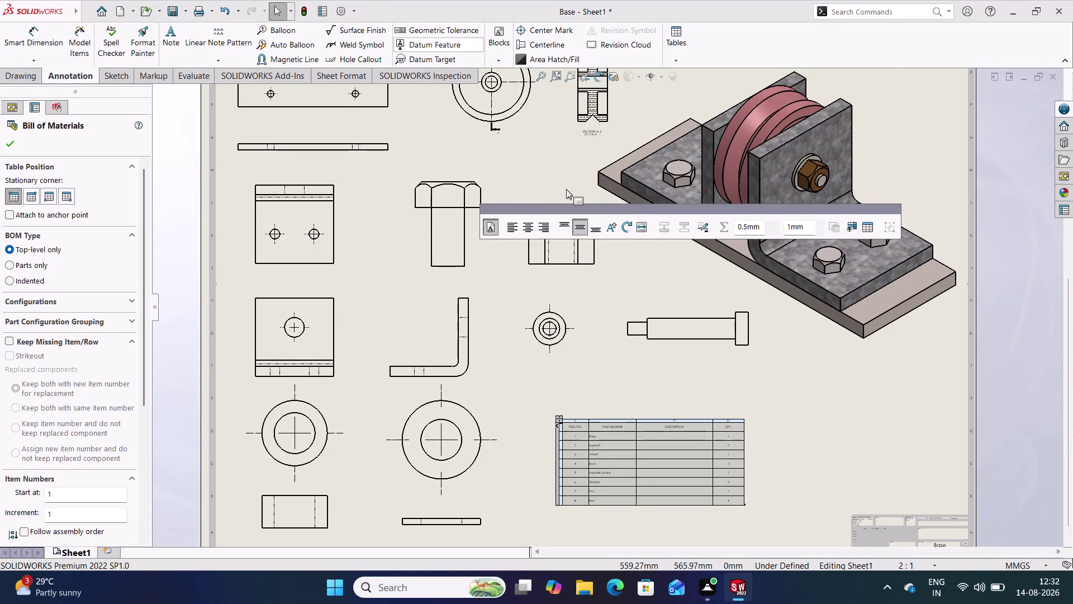
Confirm the bill of materials placement and zoom into the table.
click(508, 159)
scroll(down, 3)
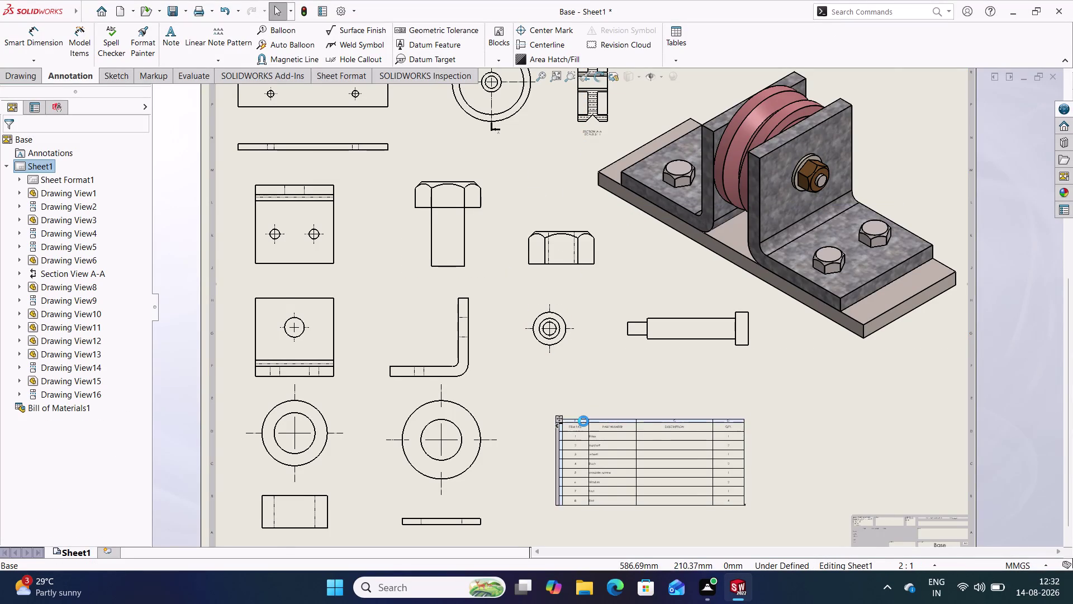
scroll(down, 3)
scroll(down, 3)
scroll(down, 3)
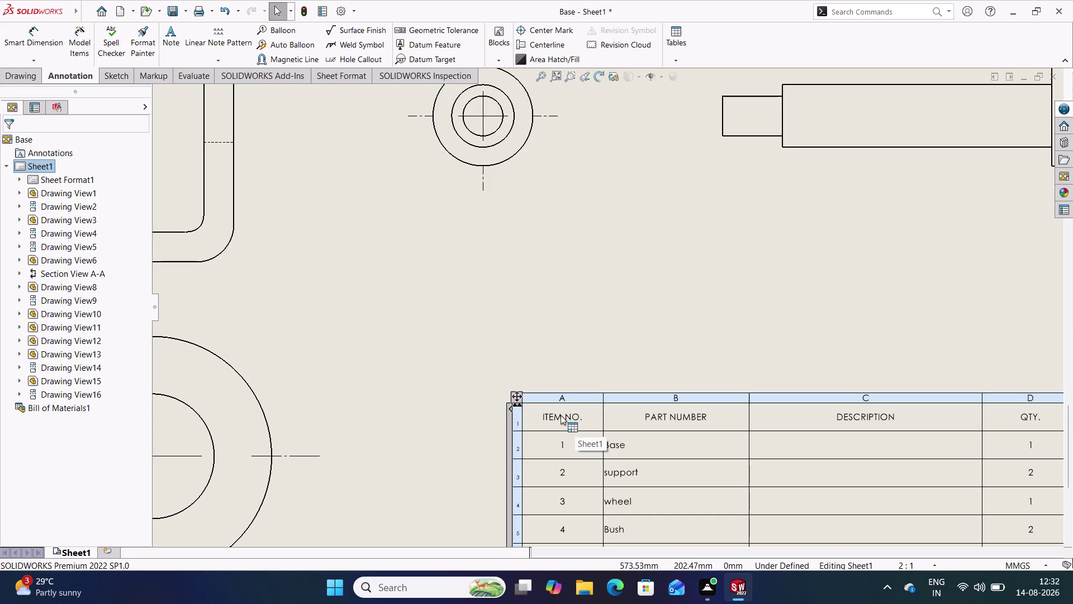
Select the bill of materials header cells, starting with ITEM NO., then the header row.
click(559, 413)
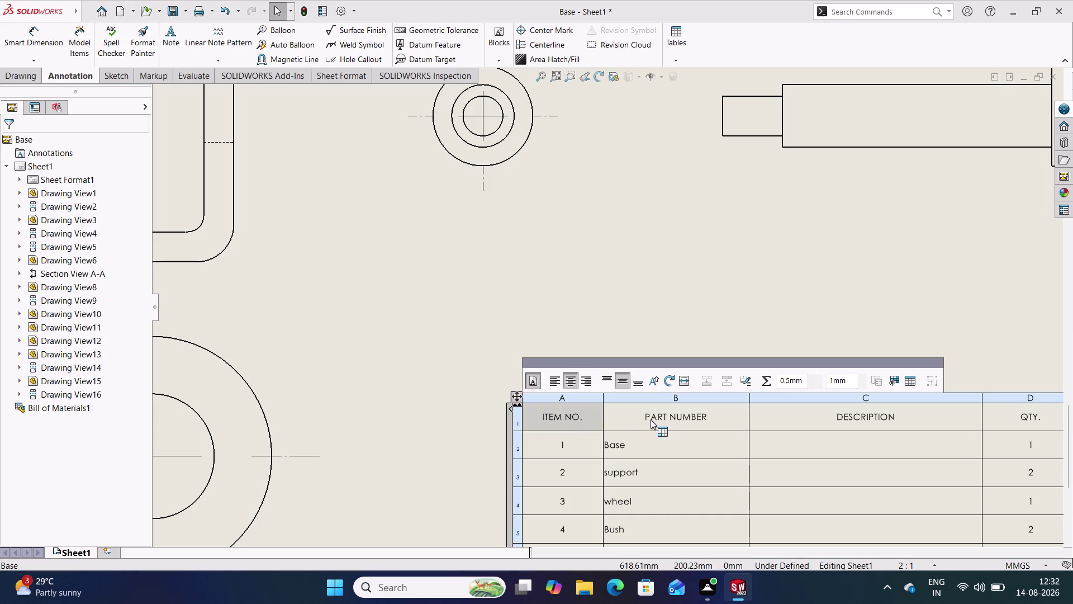
click(650, 420)
click(813, 416)
scroll(up, 3)
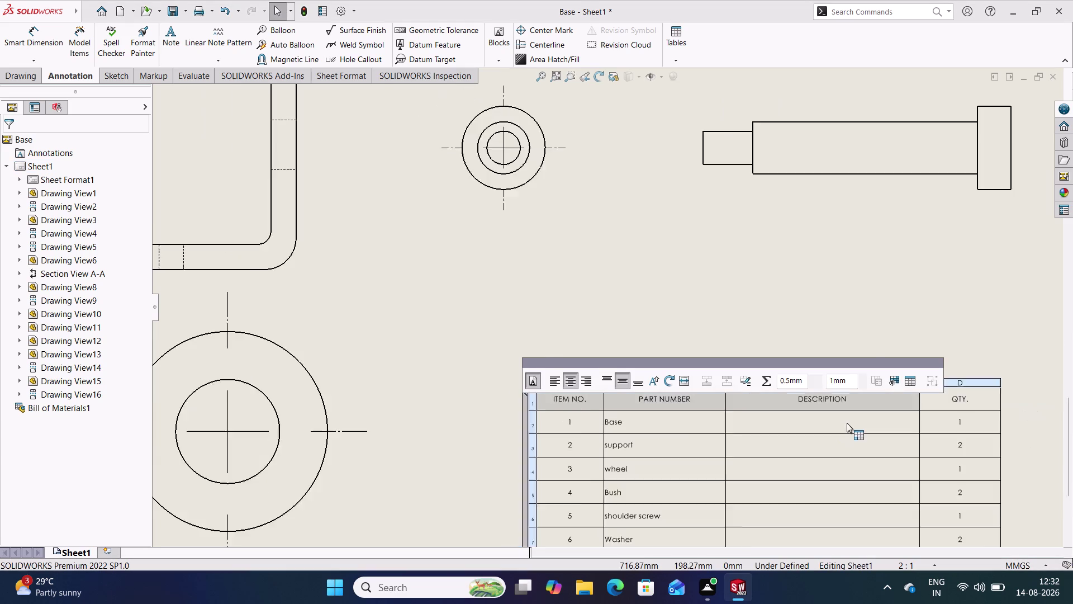
scroll(up, 3)
scroll(down, 3)
scroll(down, 3)
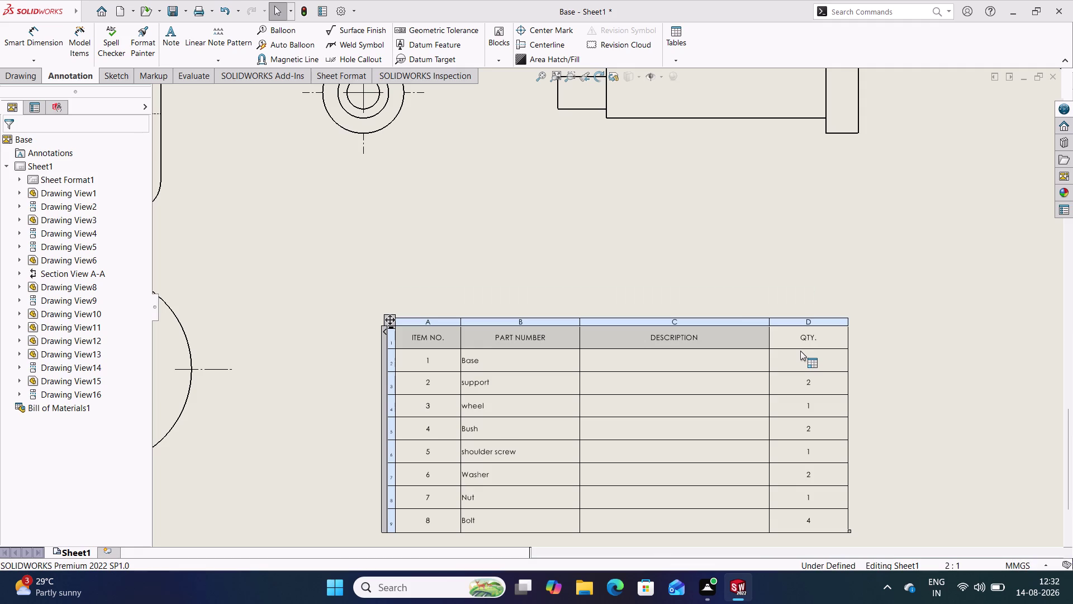
click(797, 336)
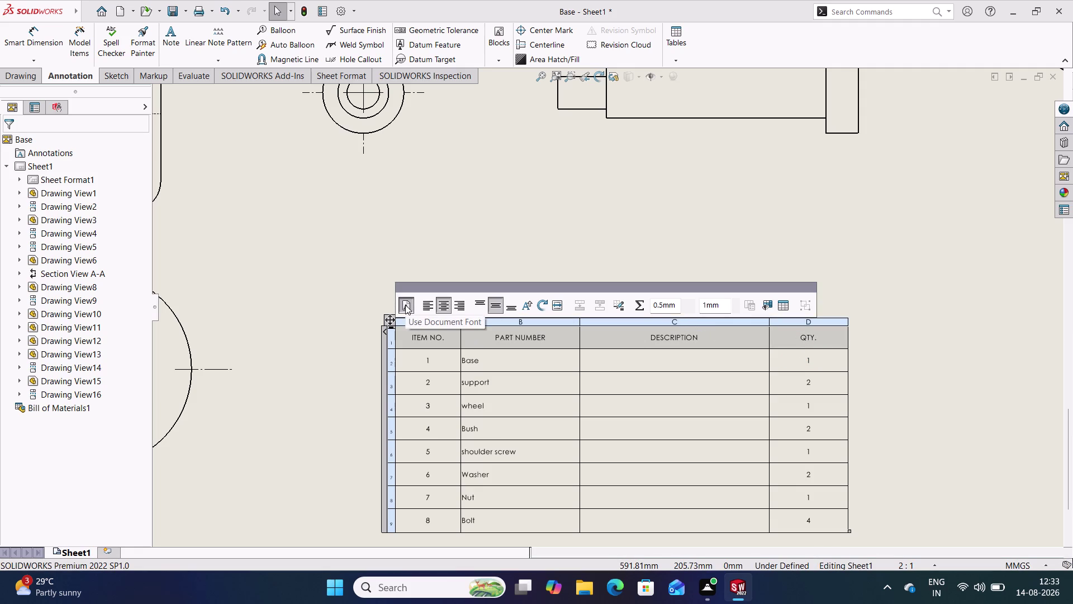
Turn off the document font for the header row and set its size to 36.
click(405, 305)
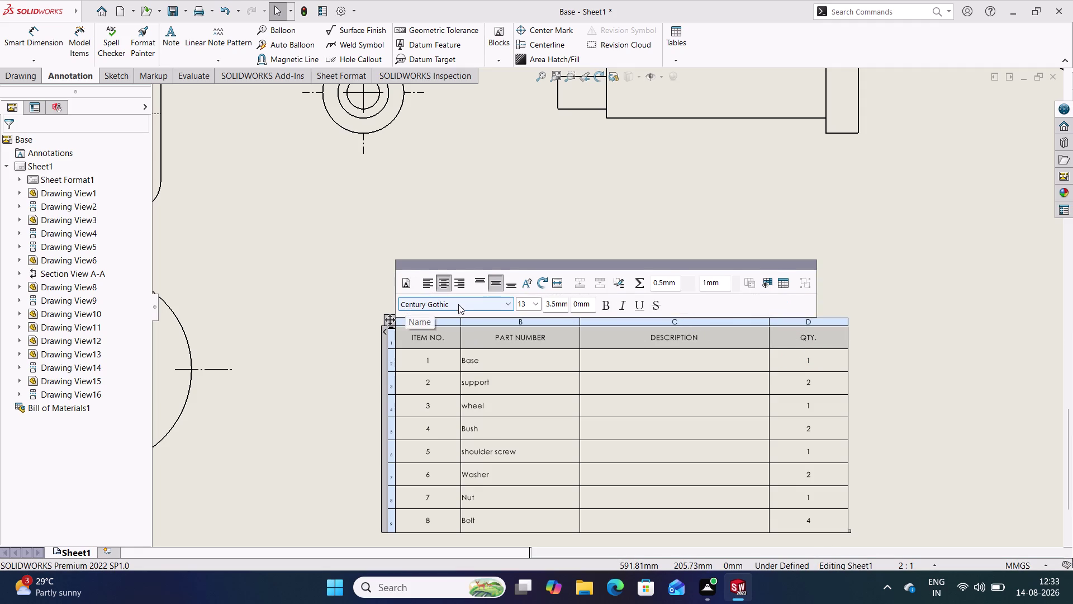
click(533, 307)
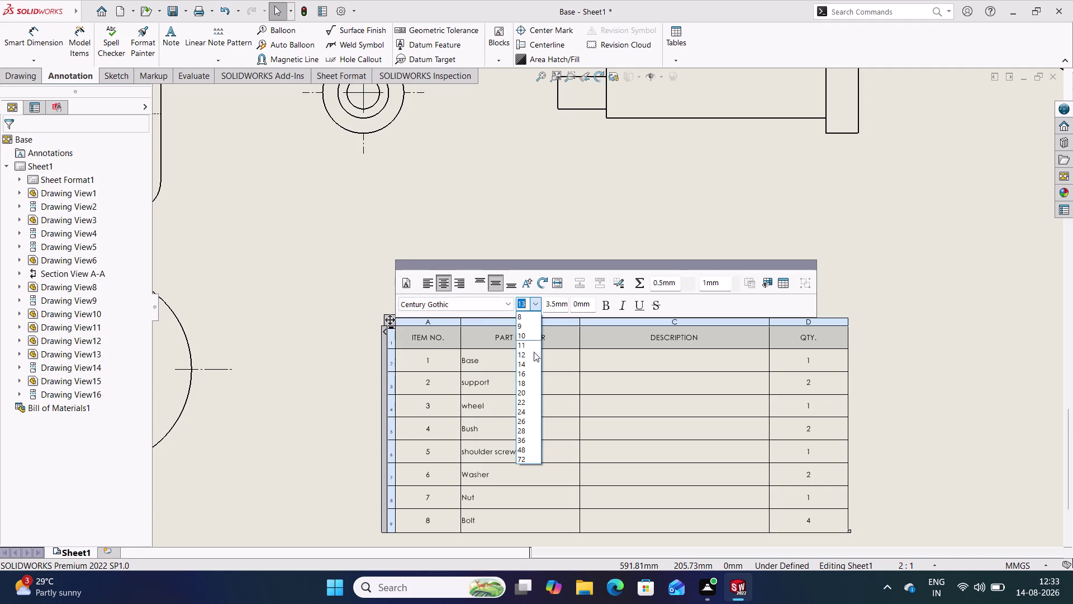
click(530, 408)
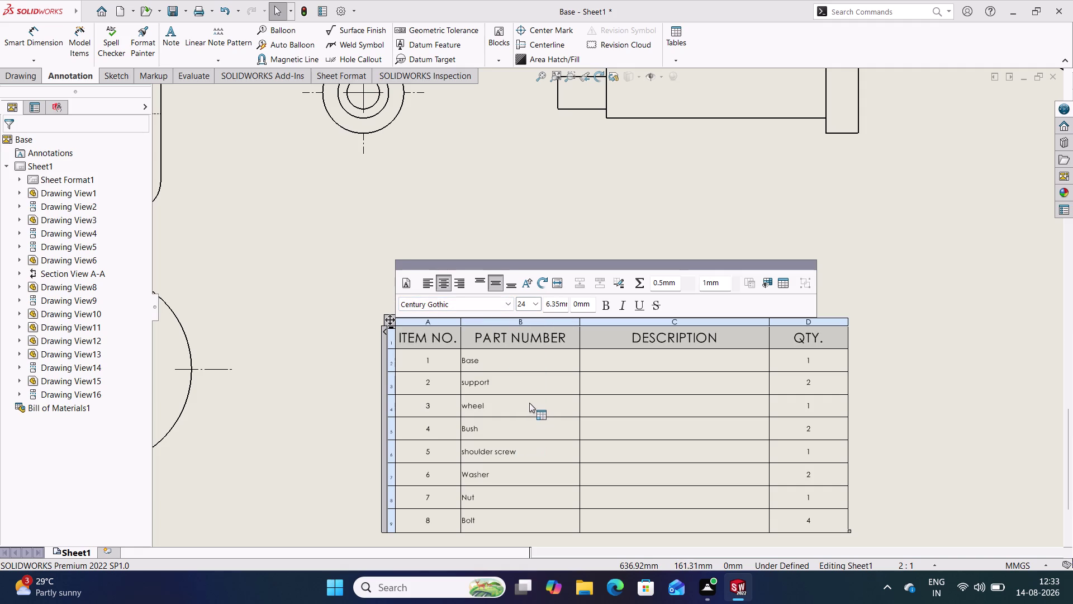
click(536, 303)
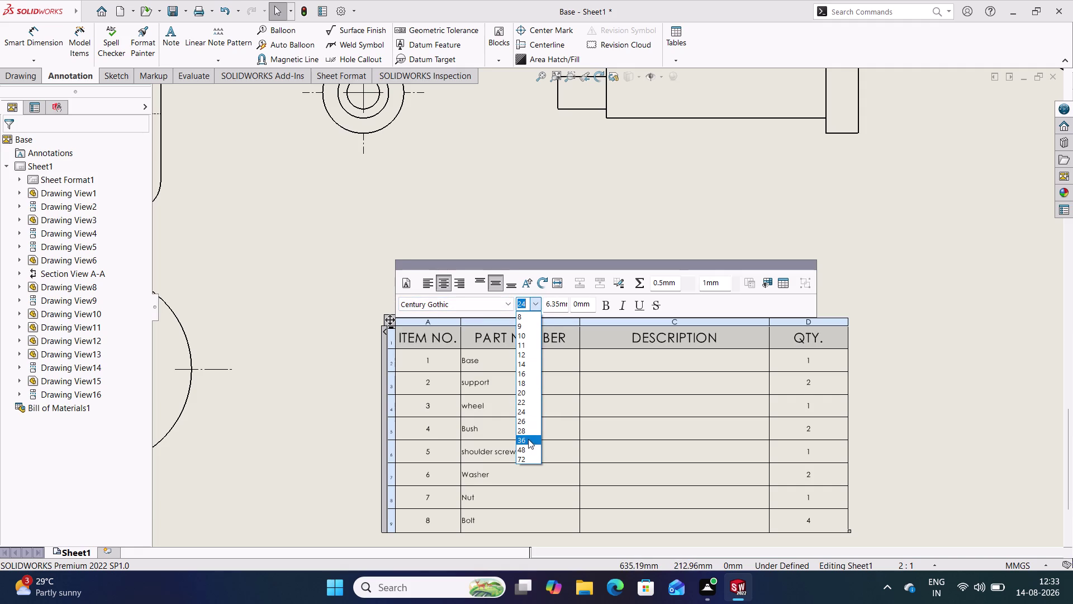
click(528, 438)
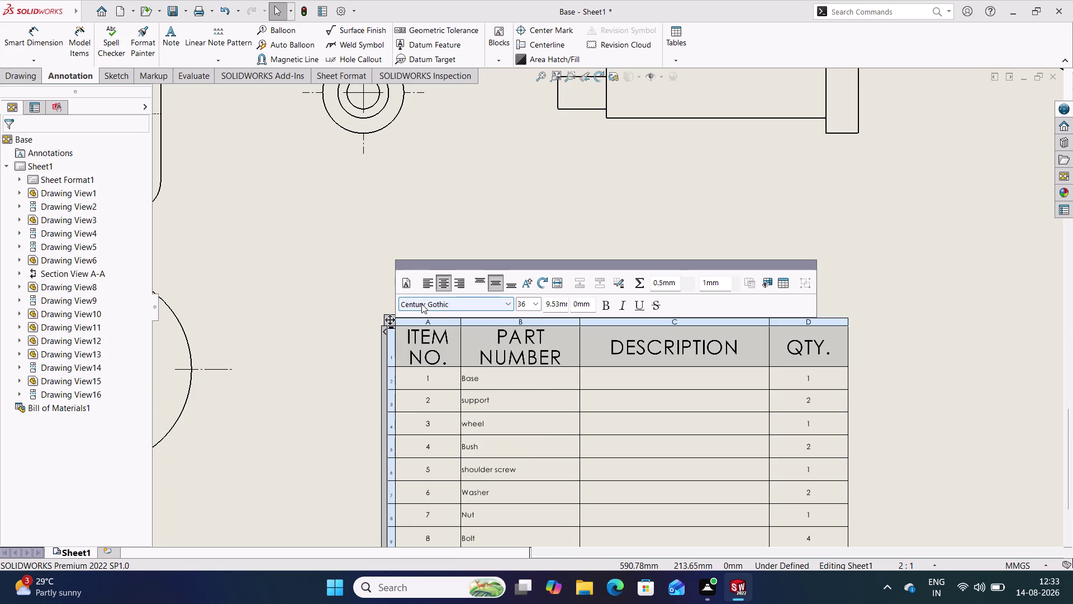
click(434, 226)
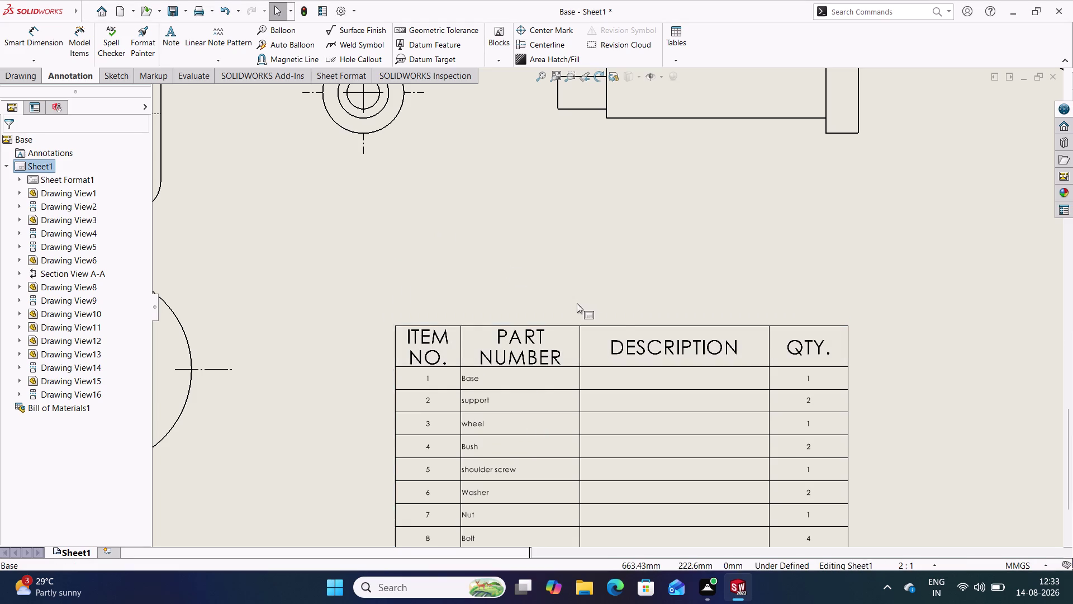
Delete the DESCRIPTION column from the bill of materials.
click(642, 324)
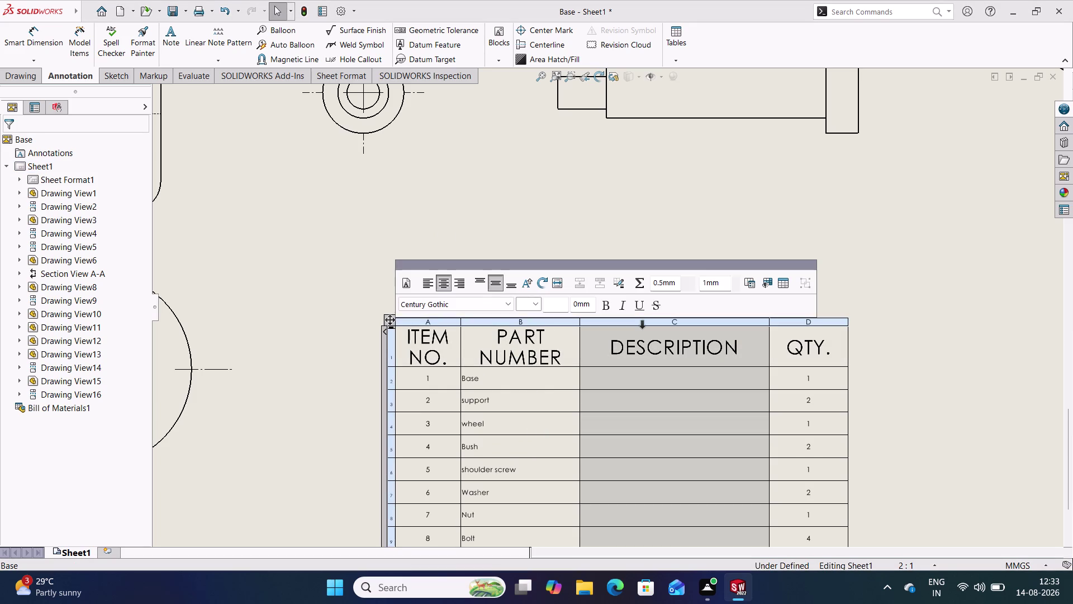
key(Delete)
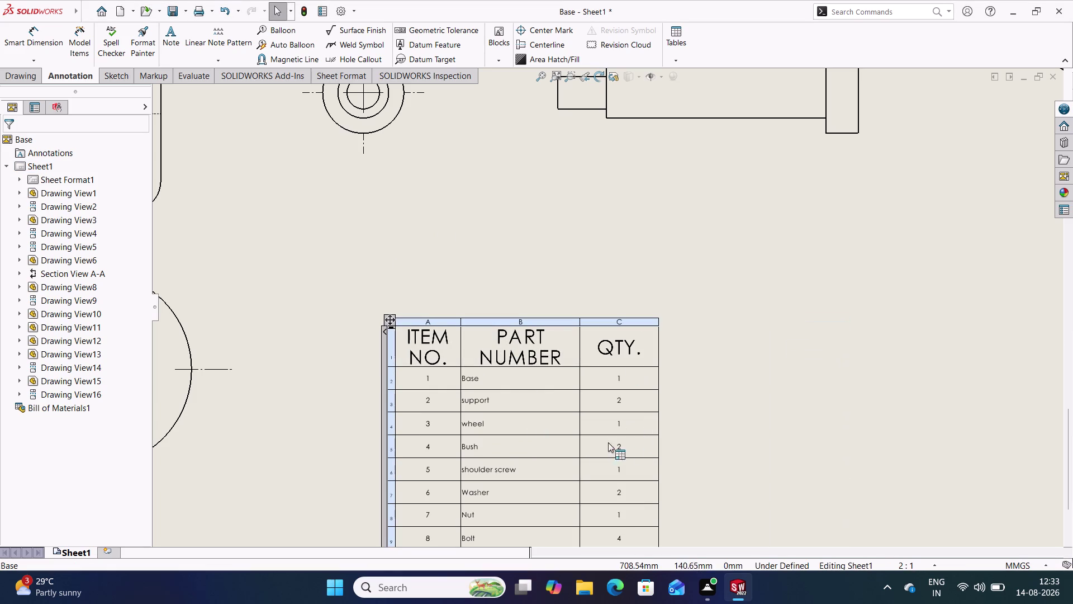
scroll(up, 3)
scroll(down, 3)
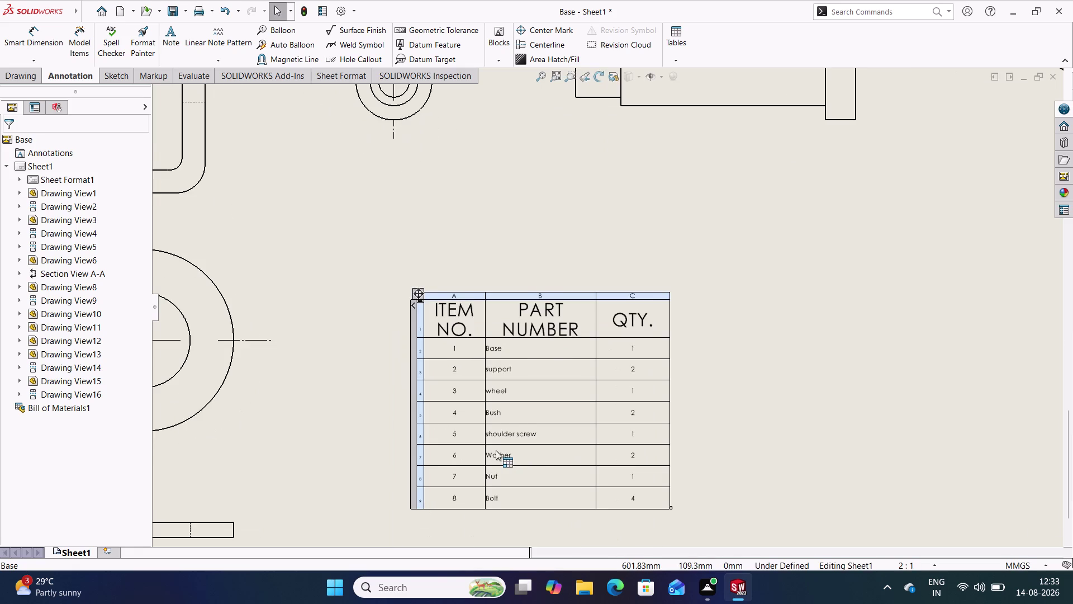
scroll(down, 3)
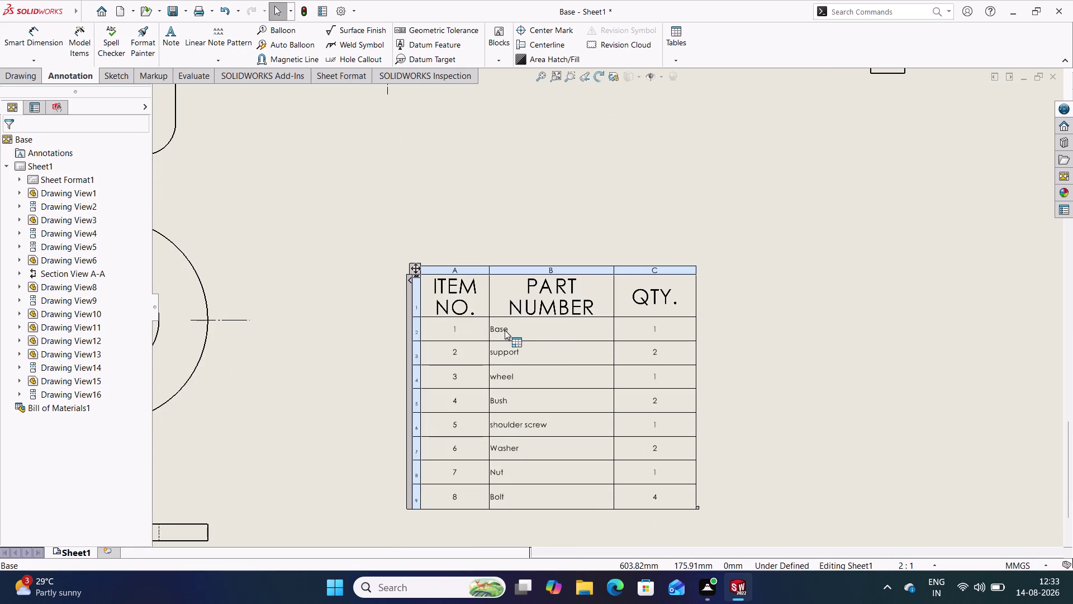
Select the PART NUMBER cells from Base down through Bolt.
click(505, 330)
click(510, 348)
click(510, 374)
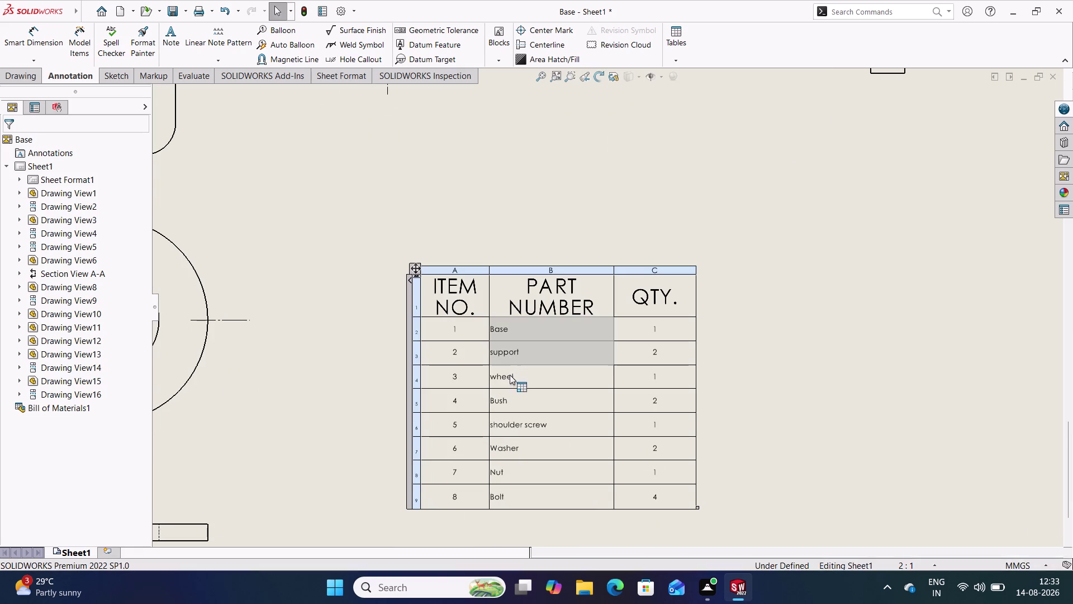
click(507, 401)
click(511, 424)
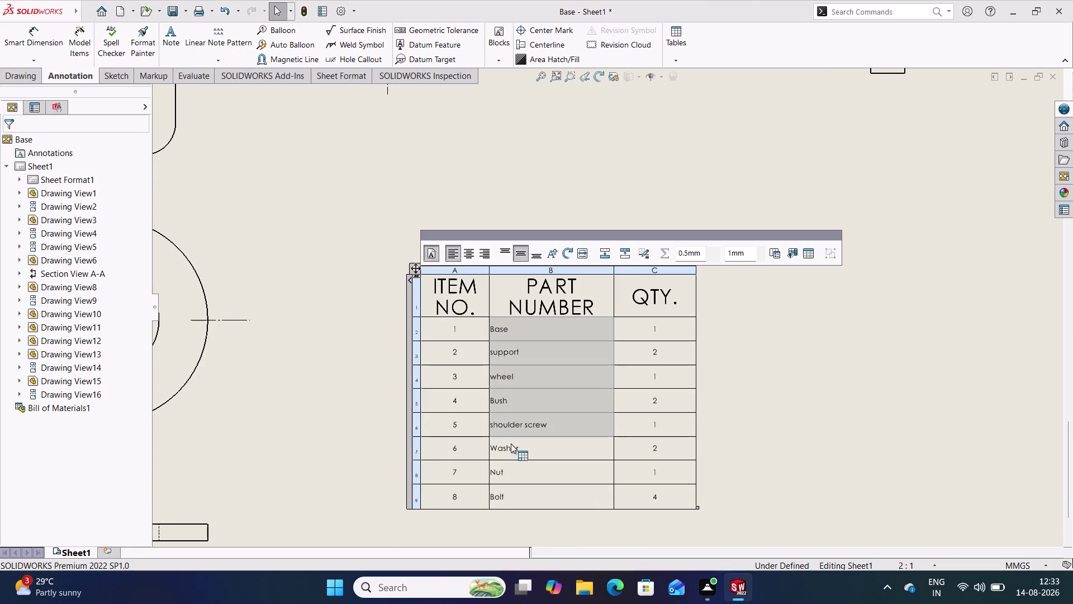
click(511, 443)
click(509, 472)
click(508, 494)
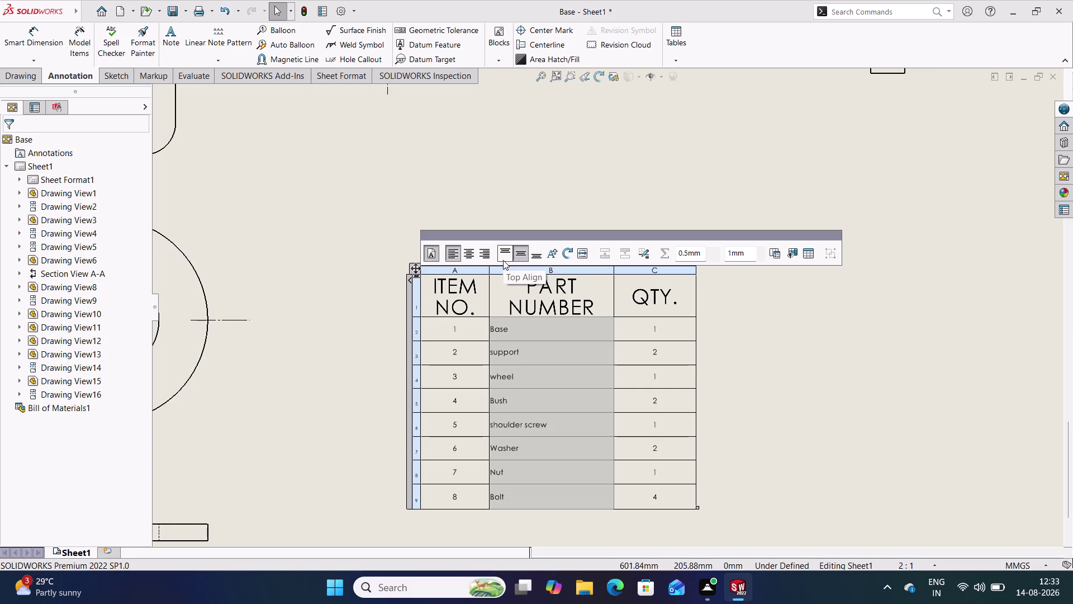
Center the part names and set them to font size 26 without the document font.
click(469, 259)
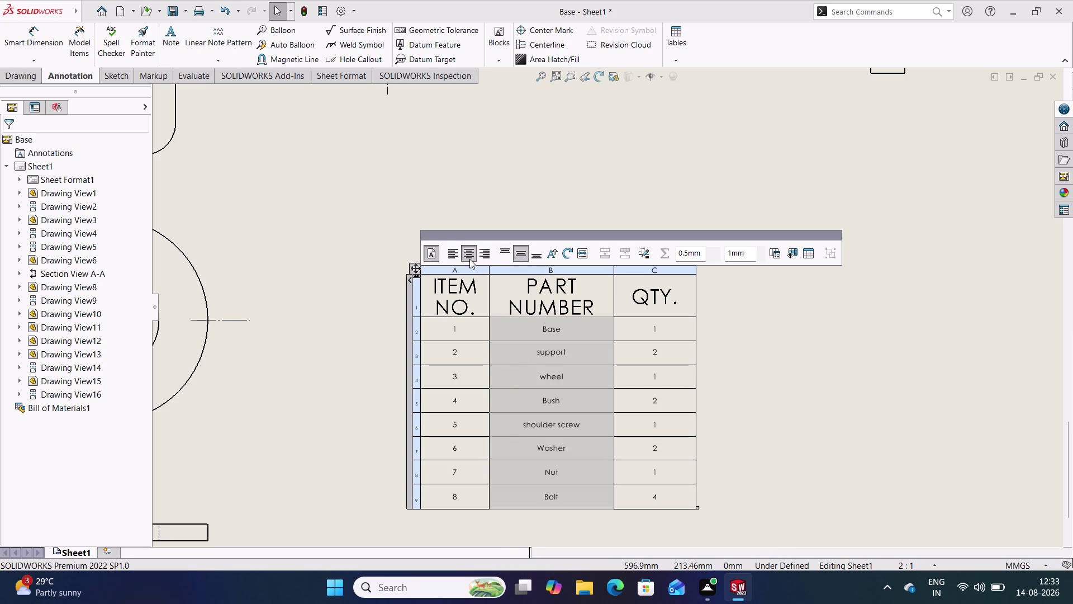
click(434, 259)
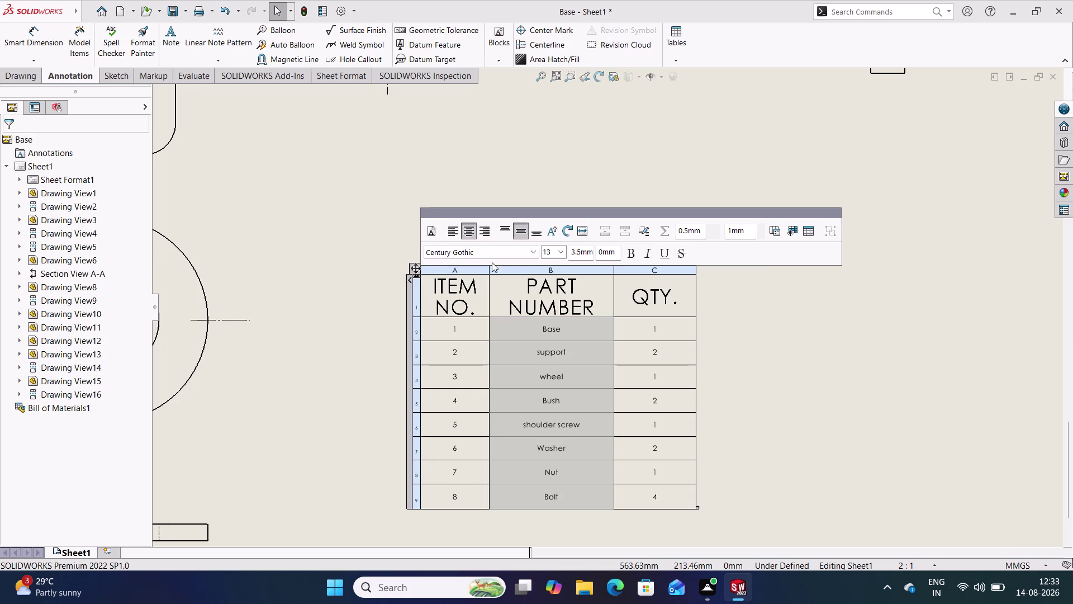
click(559, 252)
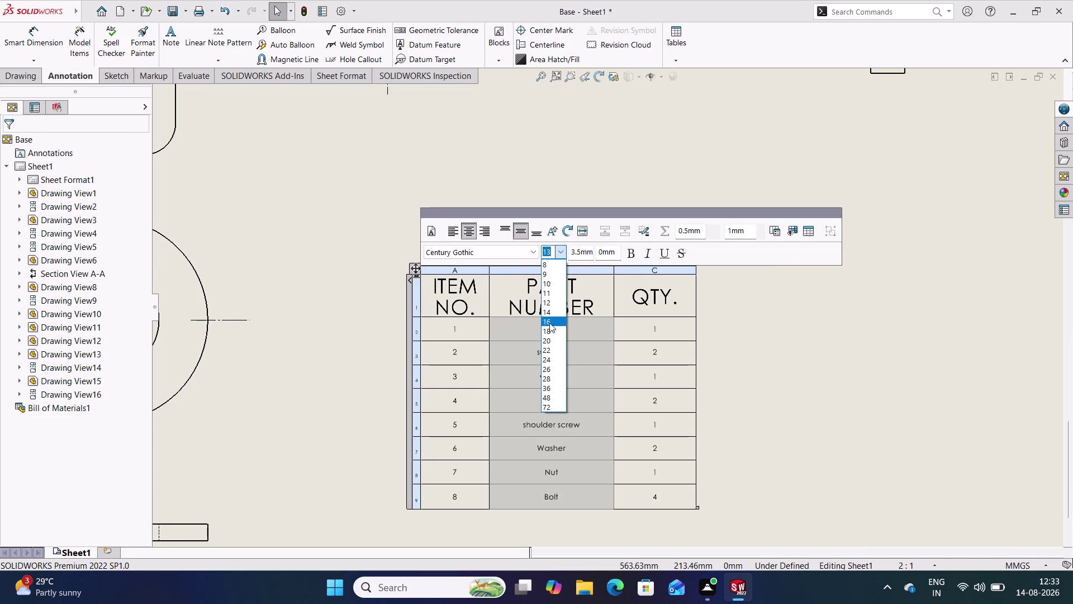
click(548, 350)
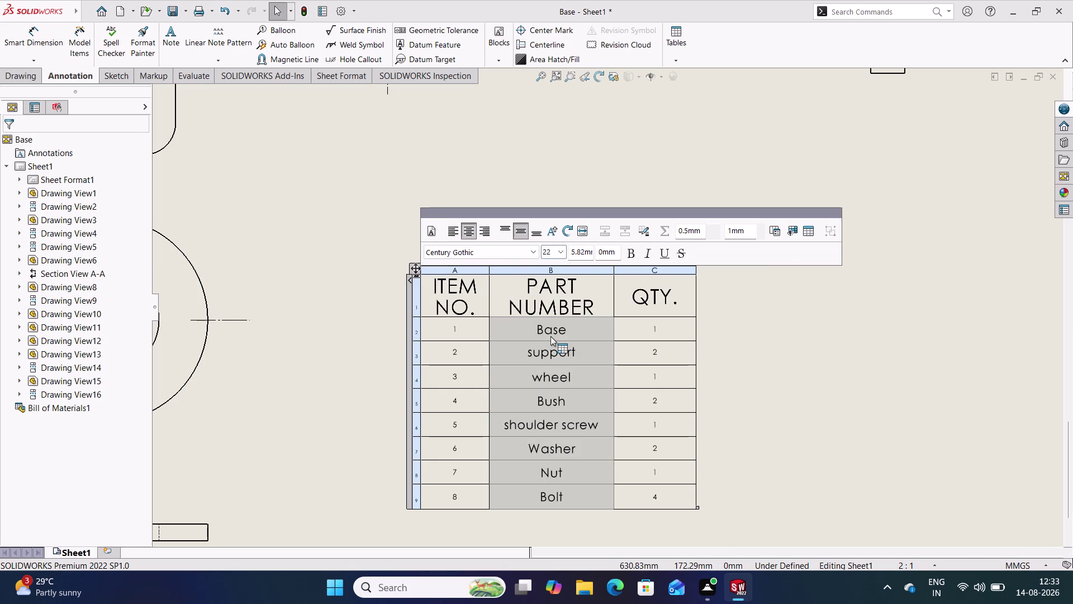
click(559, 251)
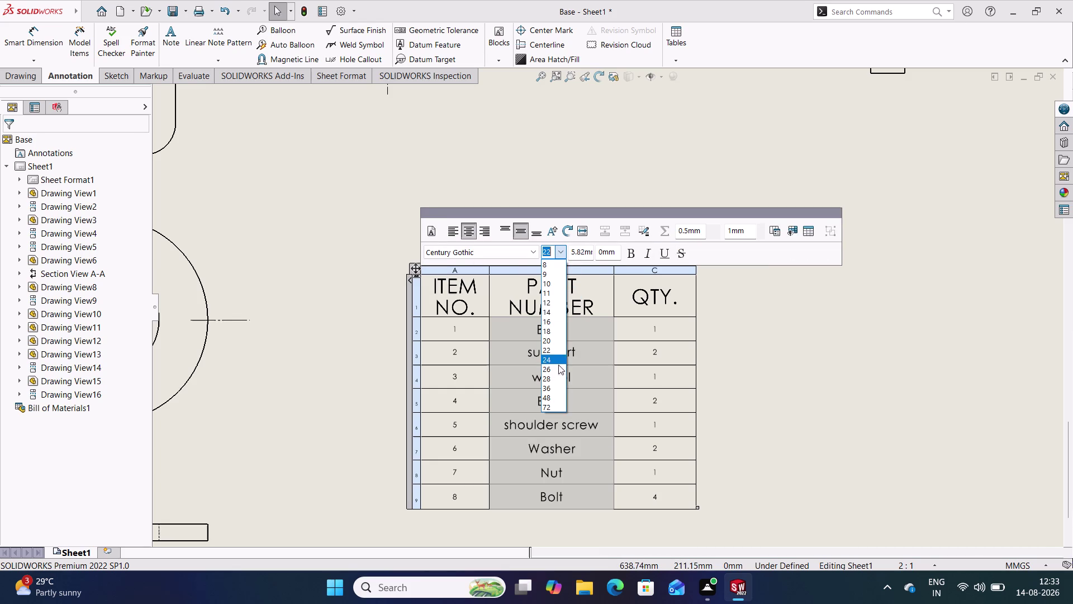
click(552, 369)
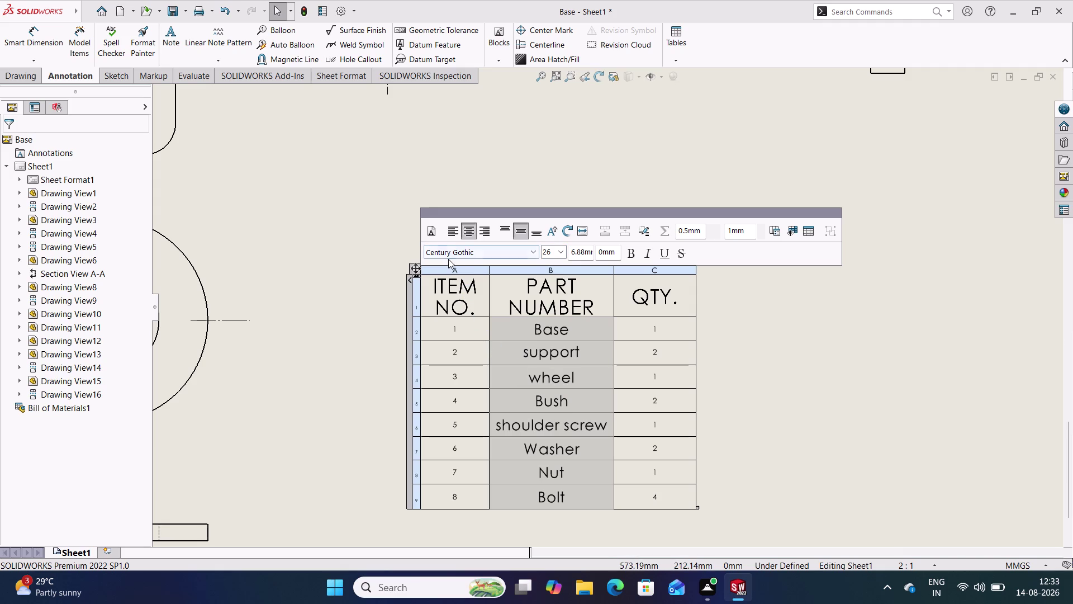
click(398, 234)
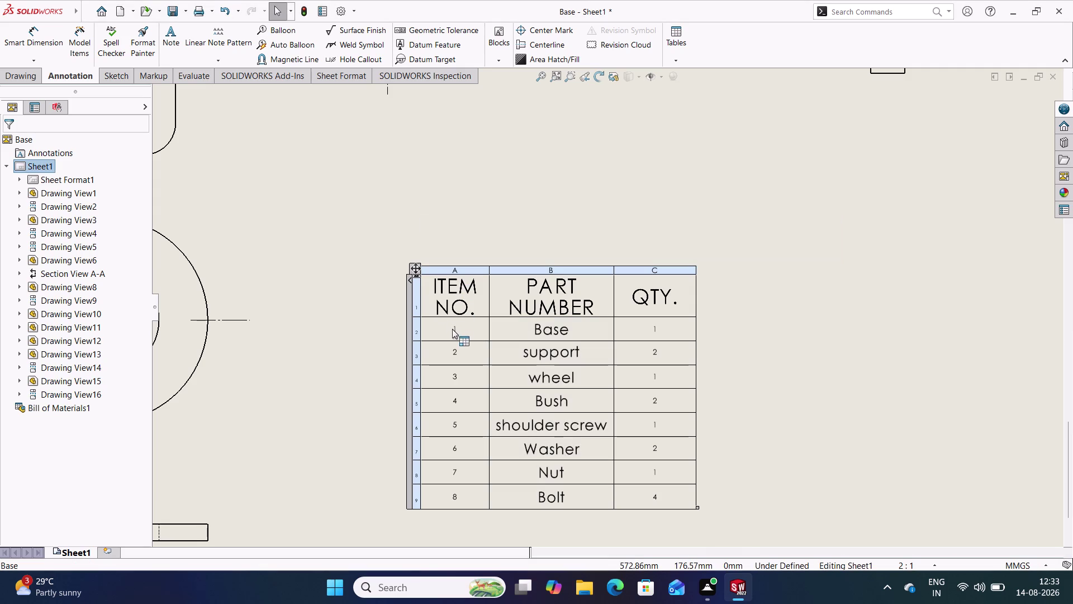
Select all item number and quantity cells in the bill of materials.
click(452, 329)
click(454, 354)
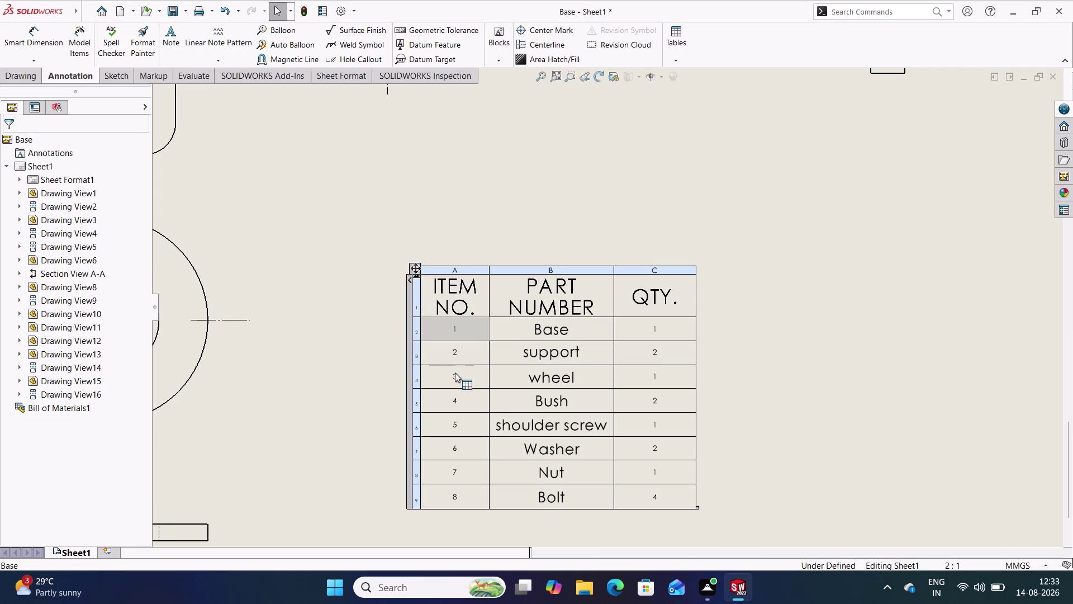
click(455, 377)
click(454, 398)
click(452, 426)
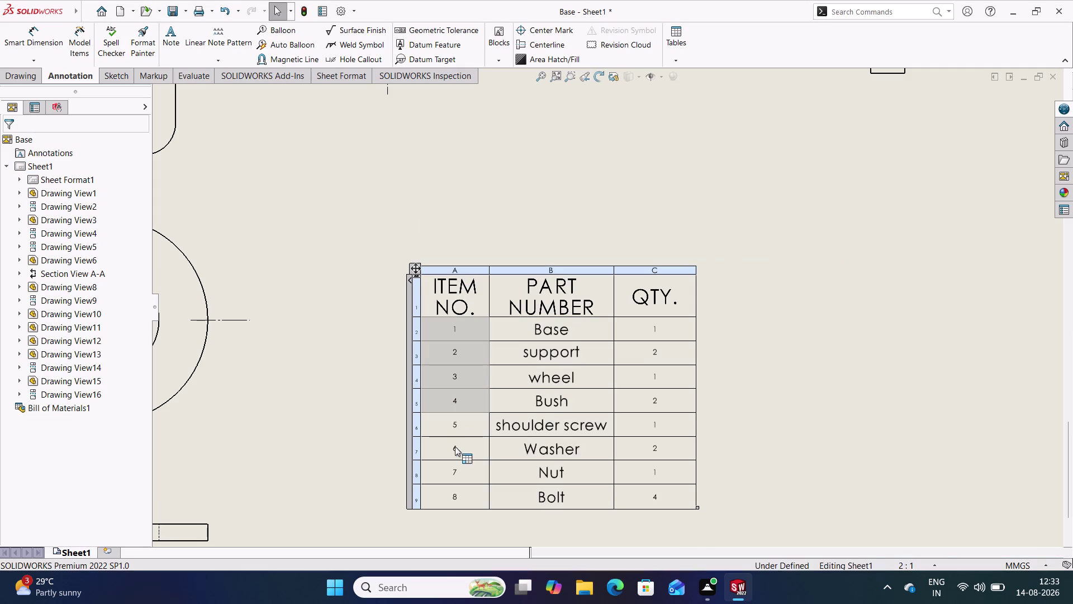
click(454, 446)
click(454, 471)
click(450, 495)
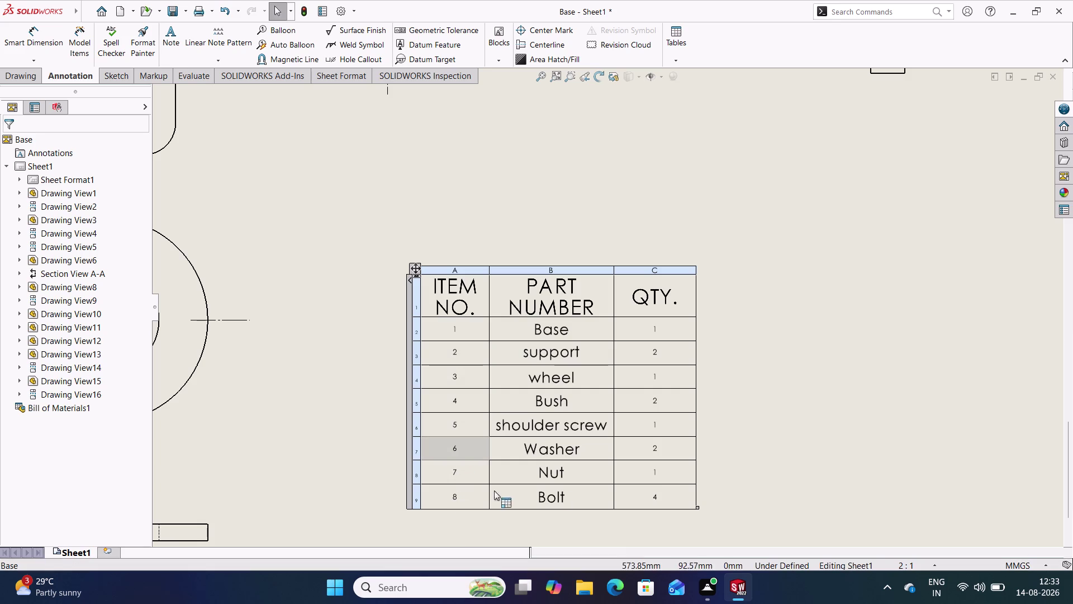
click(651, 495)
click(648, 475)
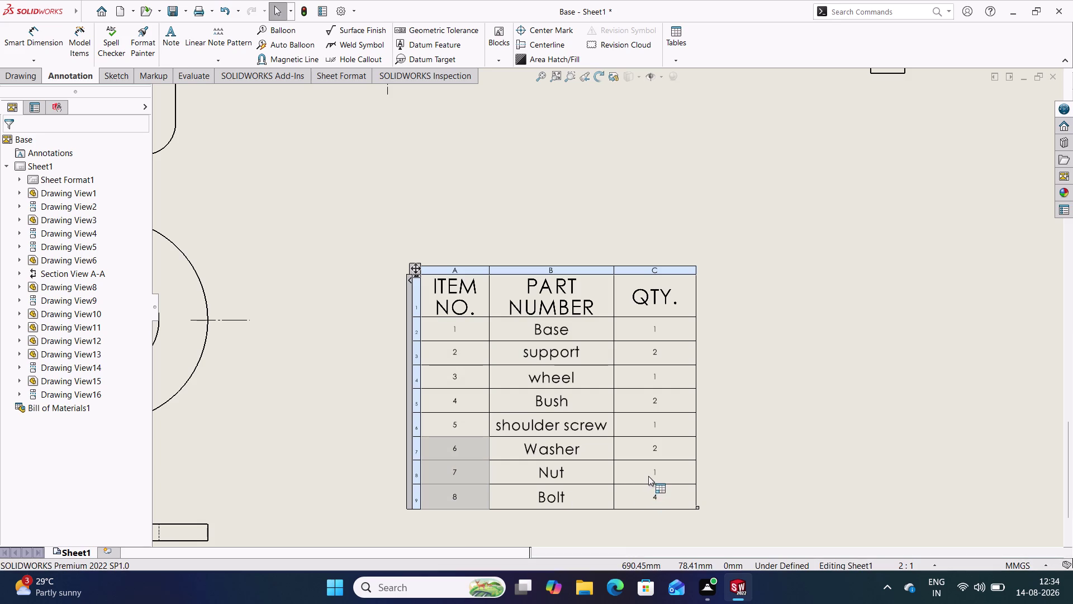
click(648, 449)
click(645, 419)
click(646, 403)
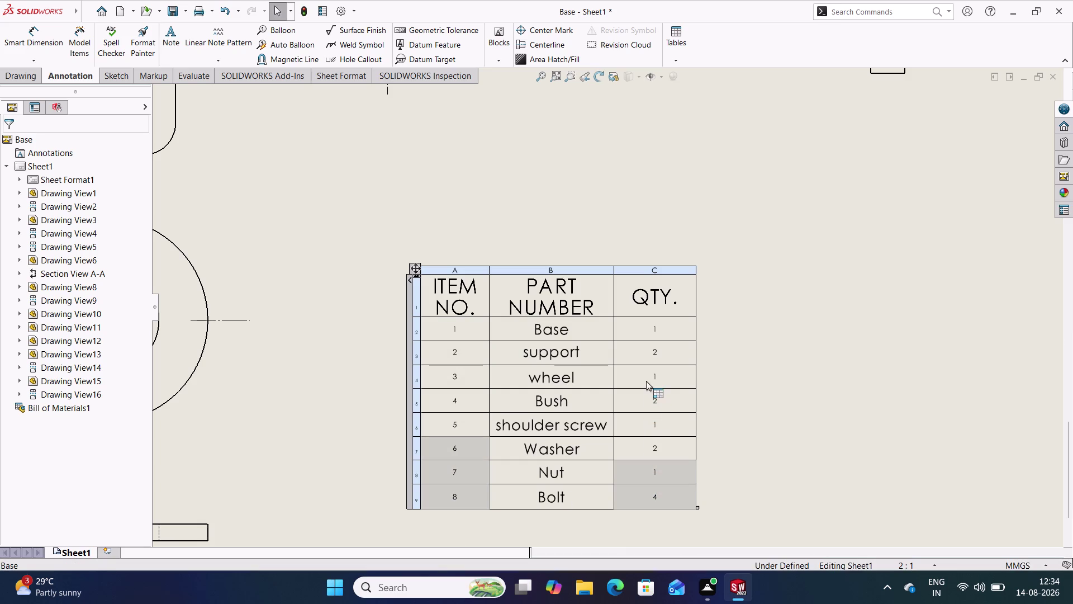
click(646, 378)
click(645, 356)
click(648, 332)
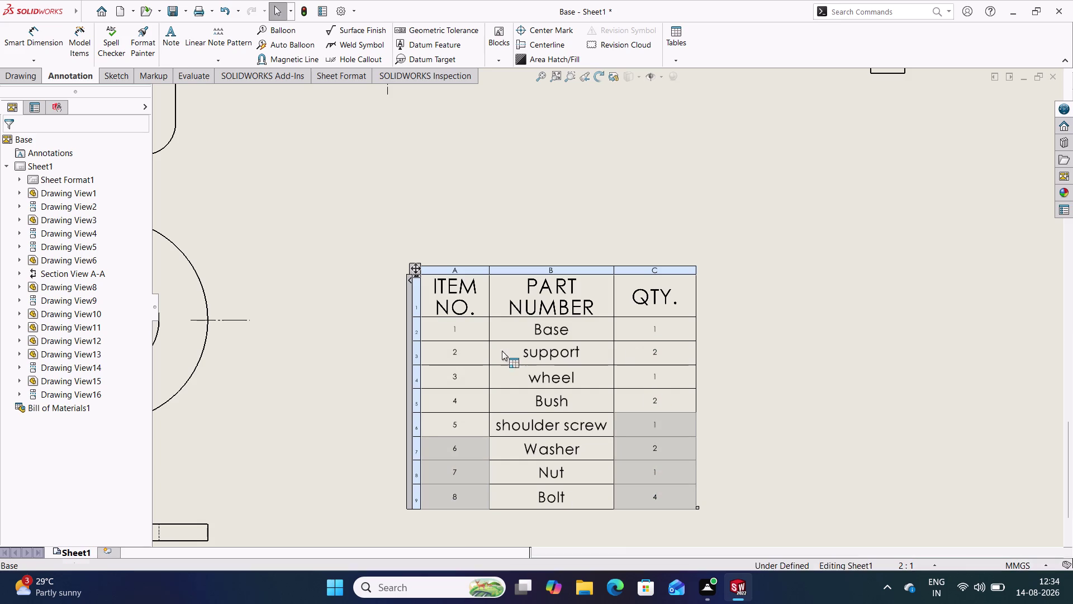
click(464, 328)
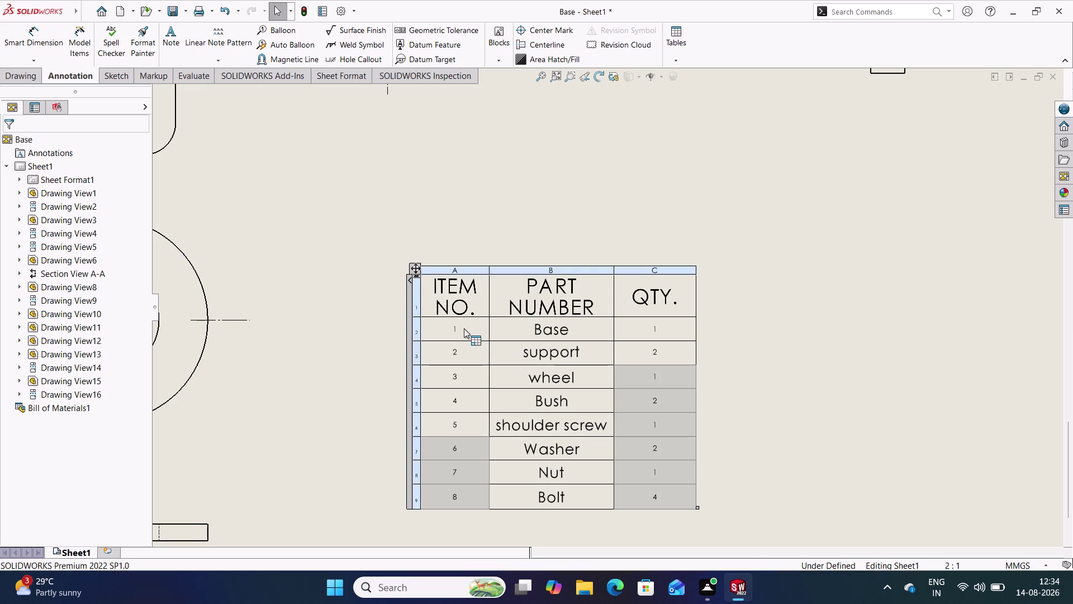
click(462, 354)
click(462, 381)
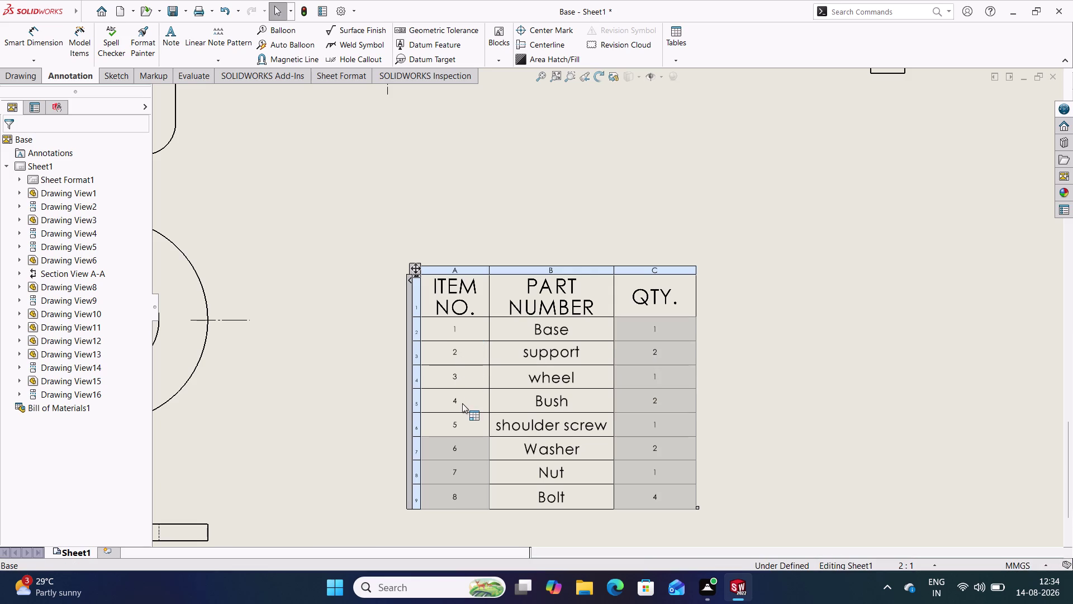
click(462, 403)
click(462, 422)
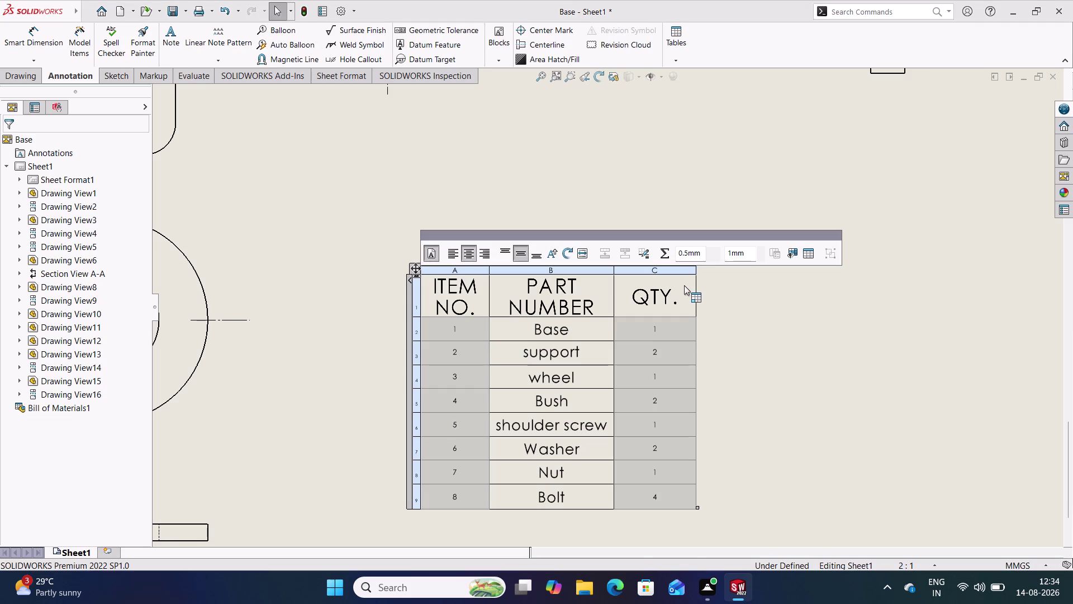
Turn off the document font for those cells and enlarge their text.
click(435, 259)
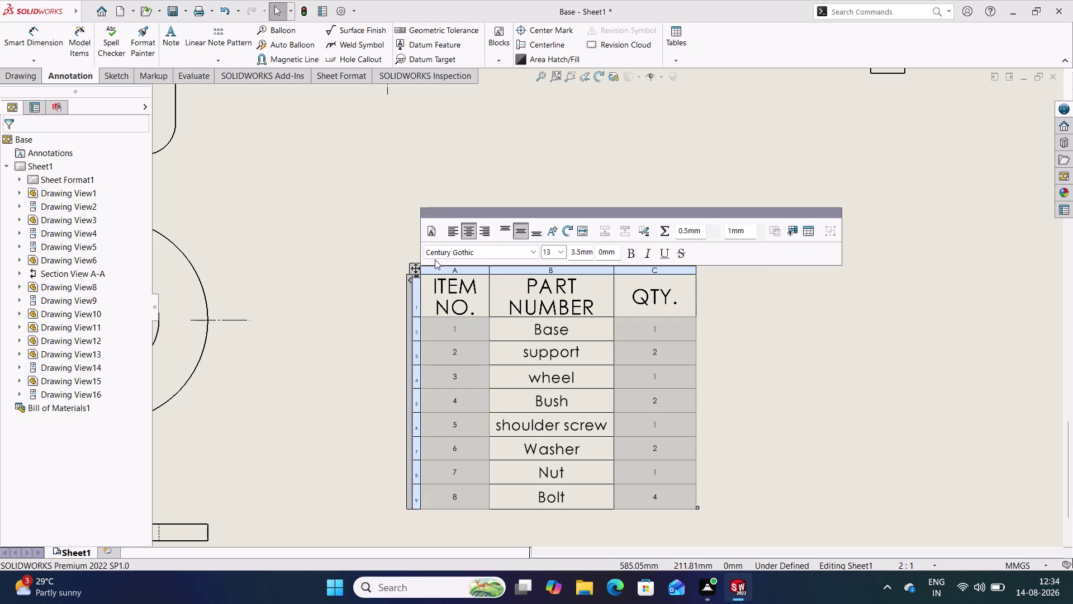
click(560, 251)
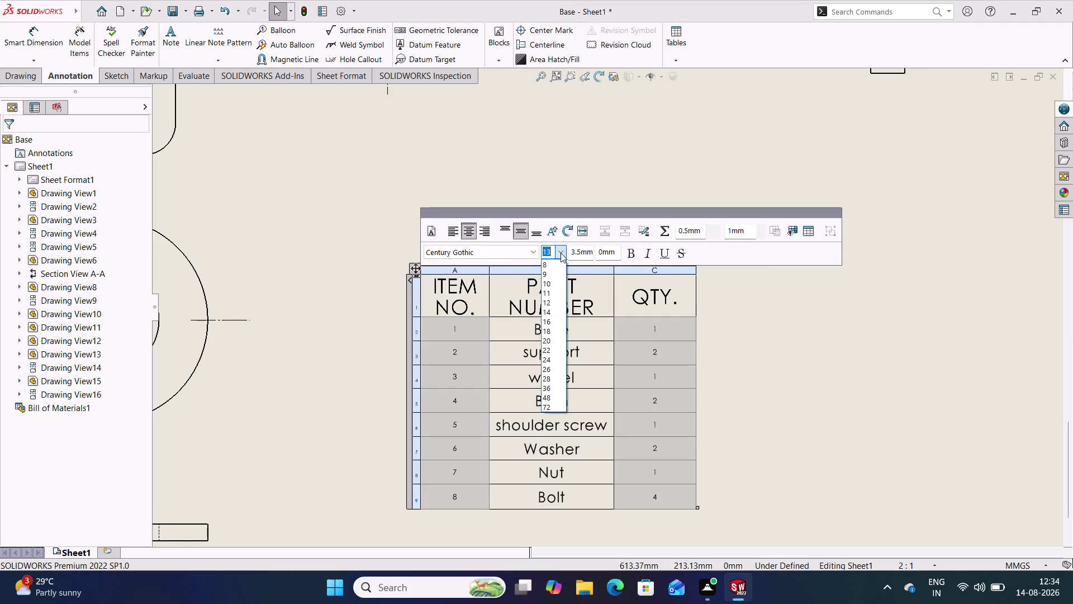
click(553, 347)
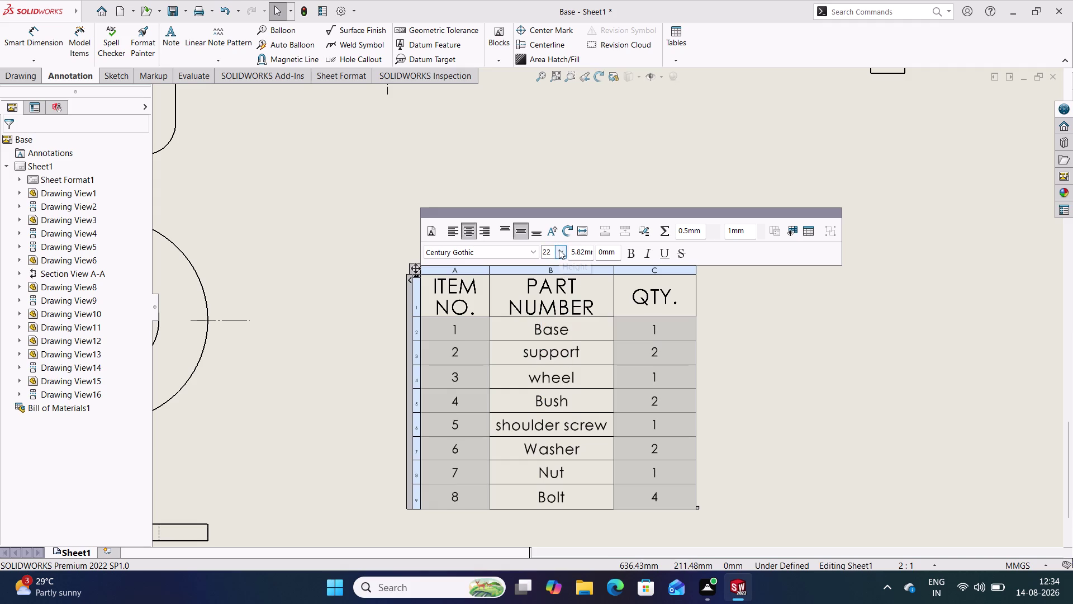
click(559, 249)
click(557, 375)
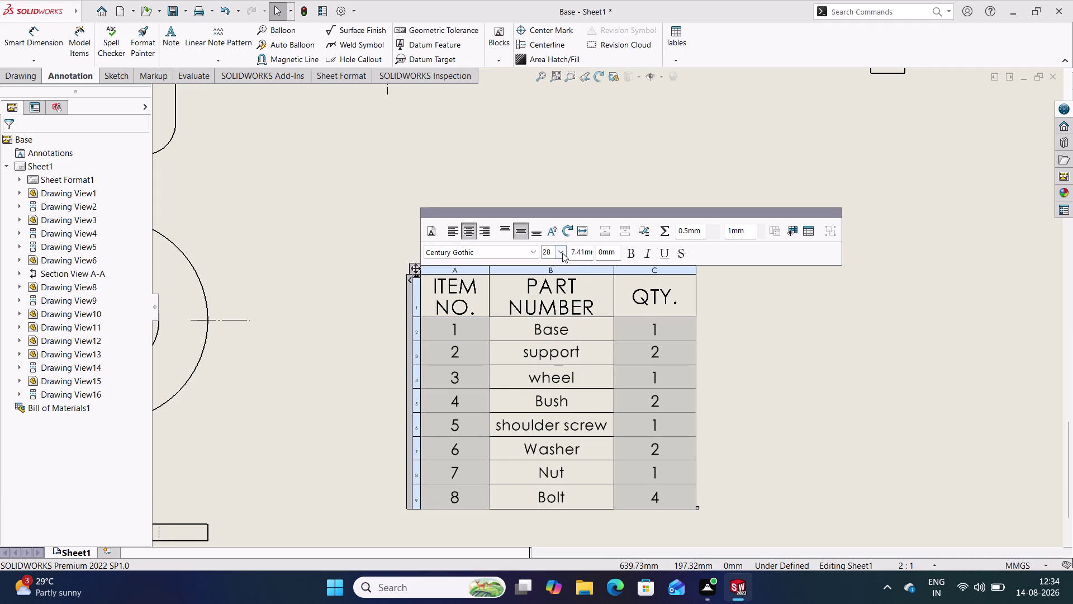
click(562, 253)
click(551, 367)
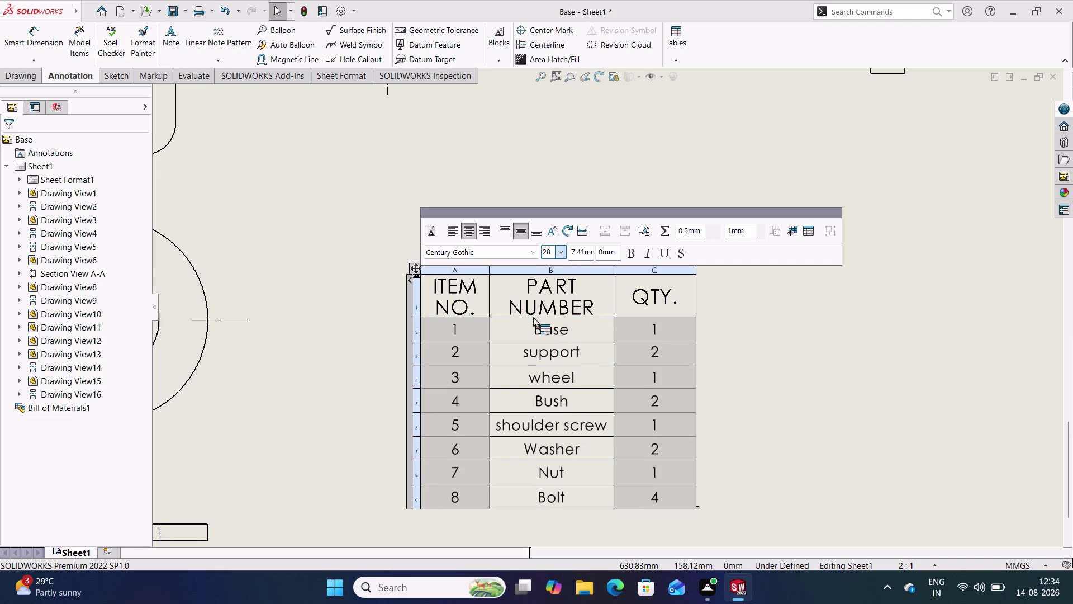
click(475, 186)
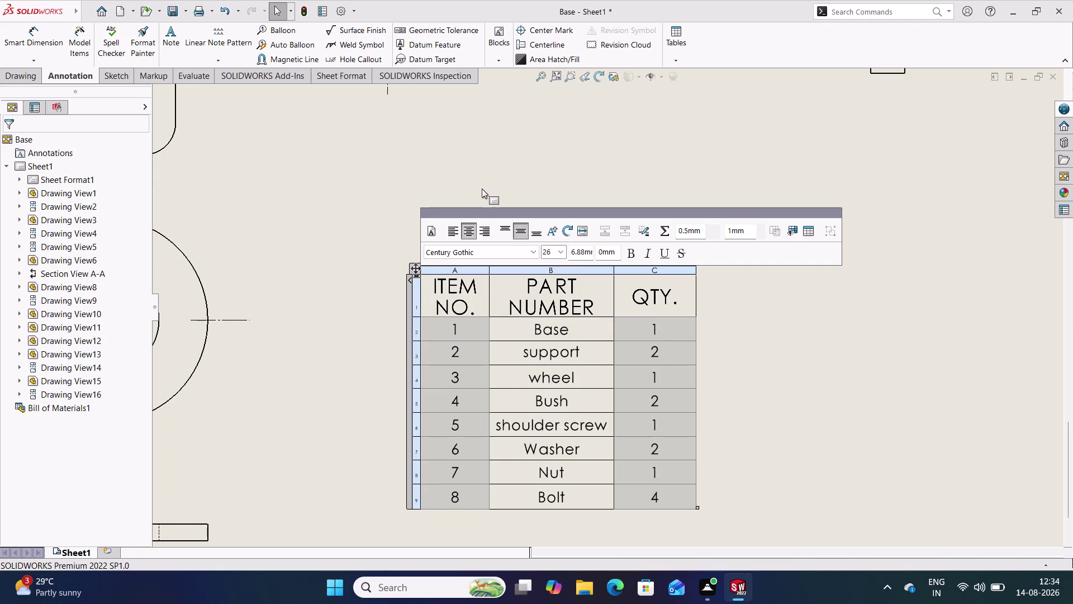
Widen the QTY and PART NUMBER columns so PART NUMBER fits on one line.
drag(697, 295, 757, 302)
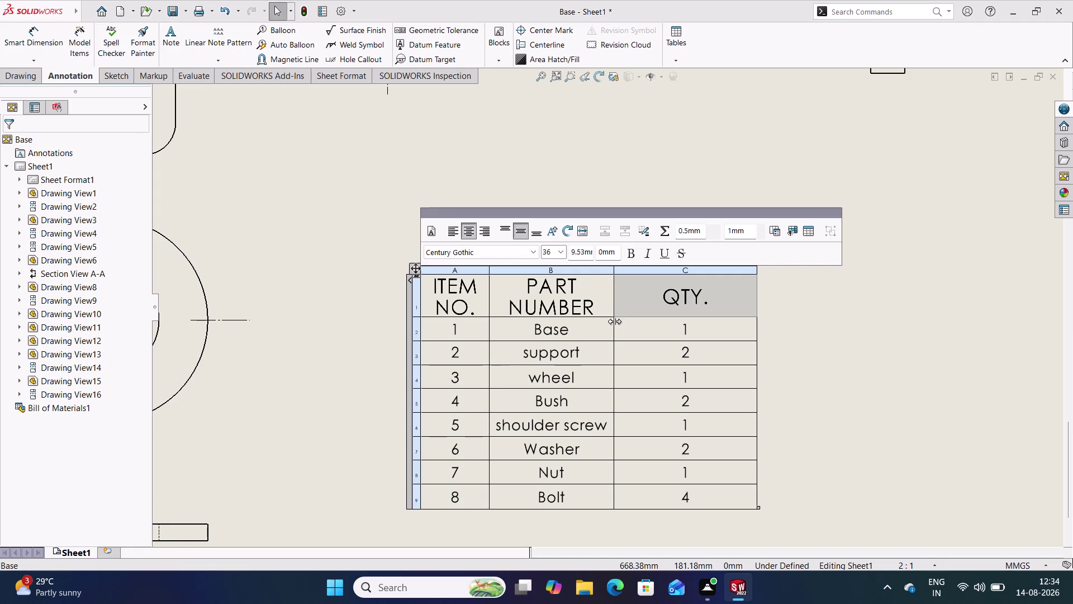
drag(614, 321, 645, 321)
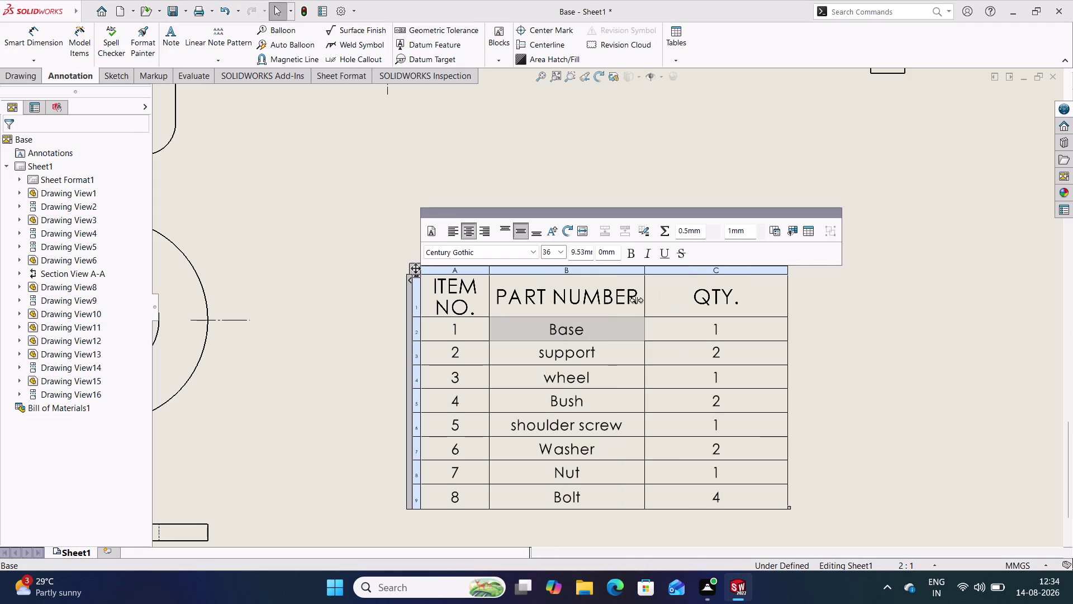
click(370, 346)
Fit the whole sheet in view and activate Smart Dimension from the Annotation tab.
scroll(up, 3)
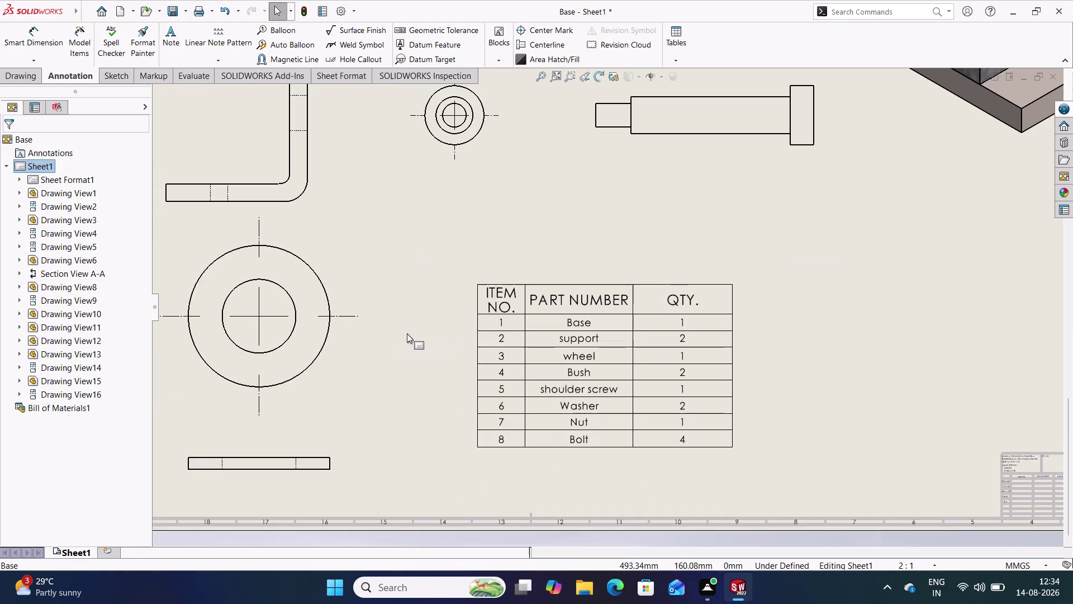
scroll(up, 3)
scroll(up, 3)
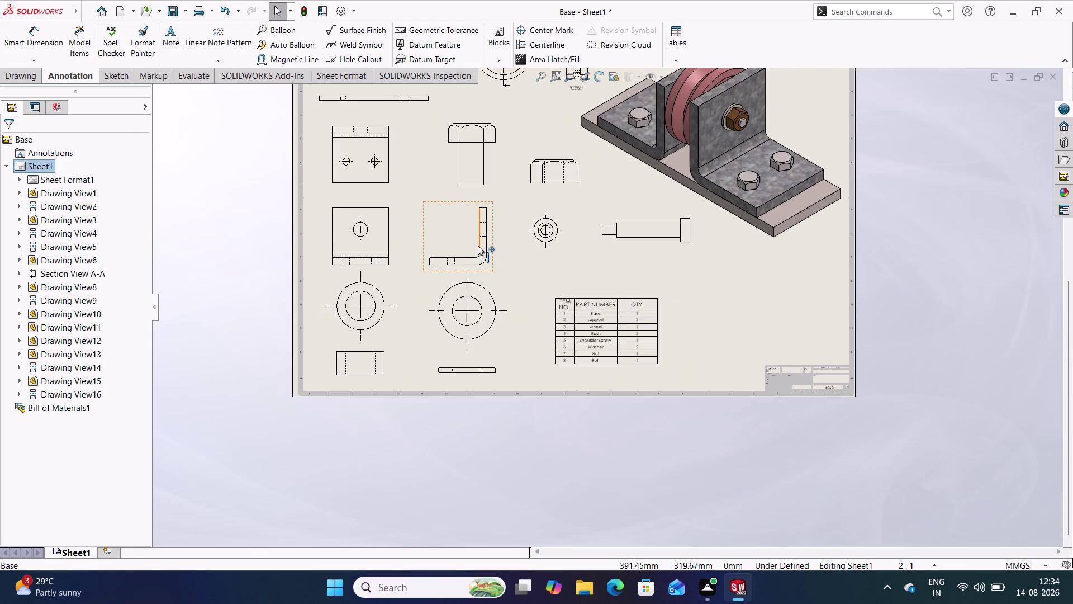
scroll(down, 3)
scroll(up, 3)
scroll(down, 3)
scroll(up, 3)
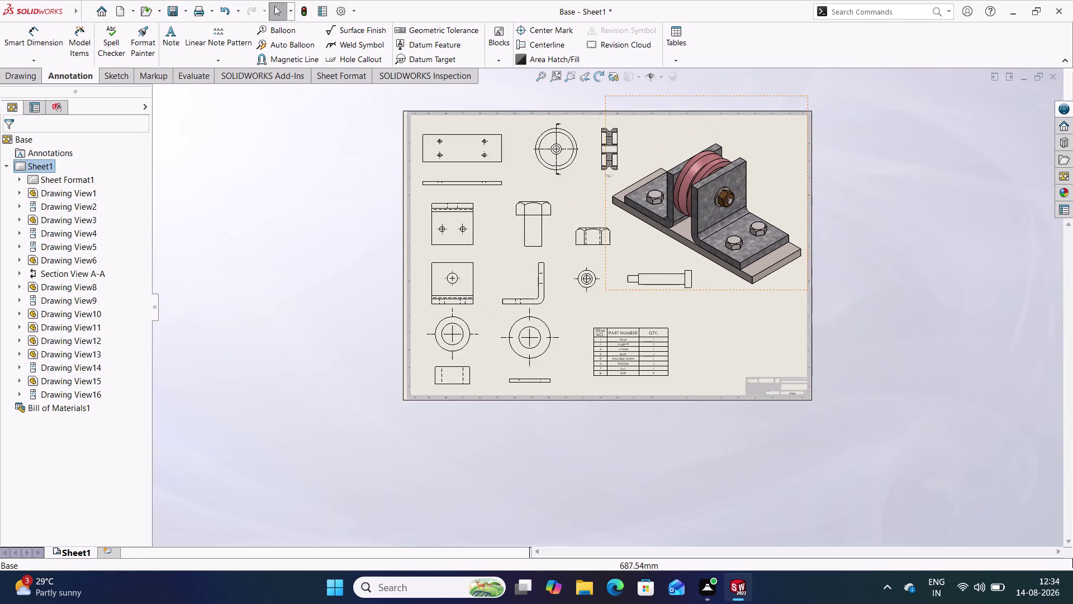
scroll(down, 3)
scroll(down, 3)
scroll(down, 3)
scroll(down, 3)
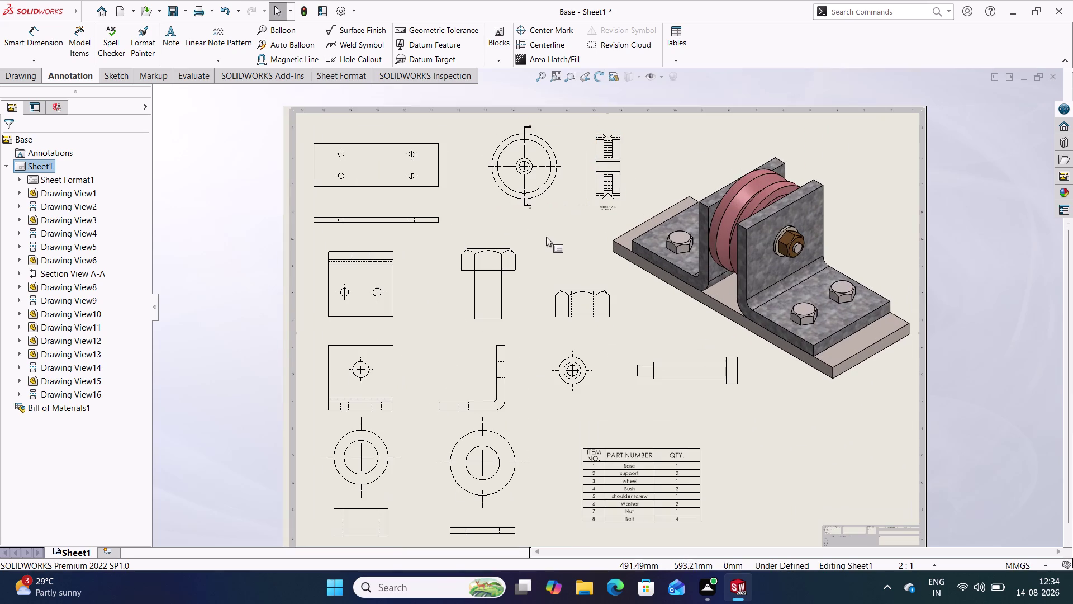
scroll(down, 3)
middle_drag(550, 239, 540, 200)
scroll(up, 3)
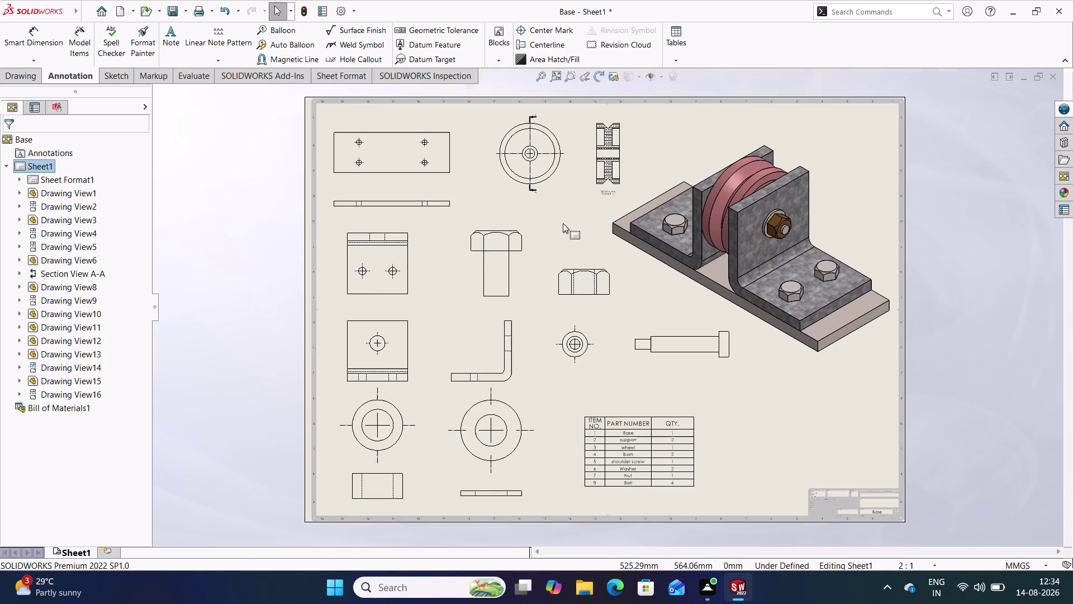
scroll(down, 3)
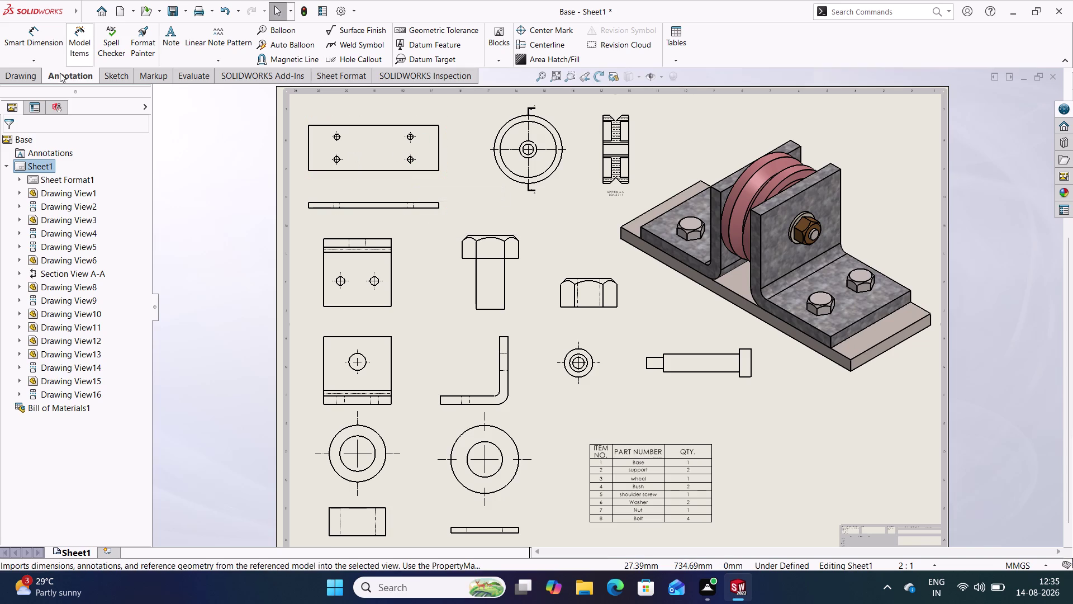
click(38, 37)
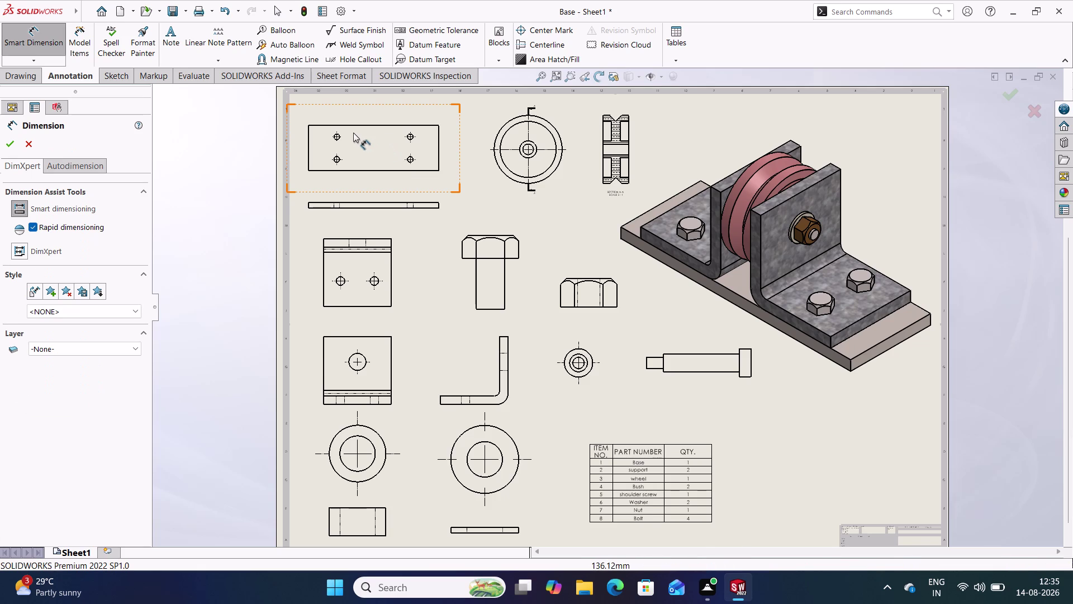
Dimension the plate's 115 overall length and the 65 upper hole spacing.
scroll(down, 3)
scroll(up, 3)
scroll(down, 3)
scroll(down, 3)
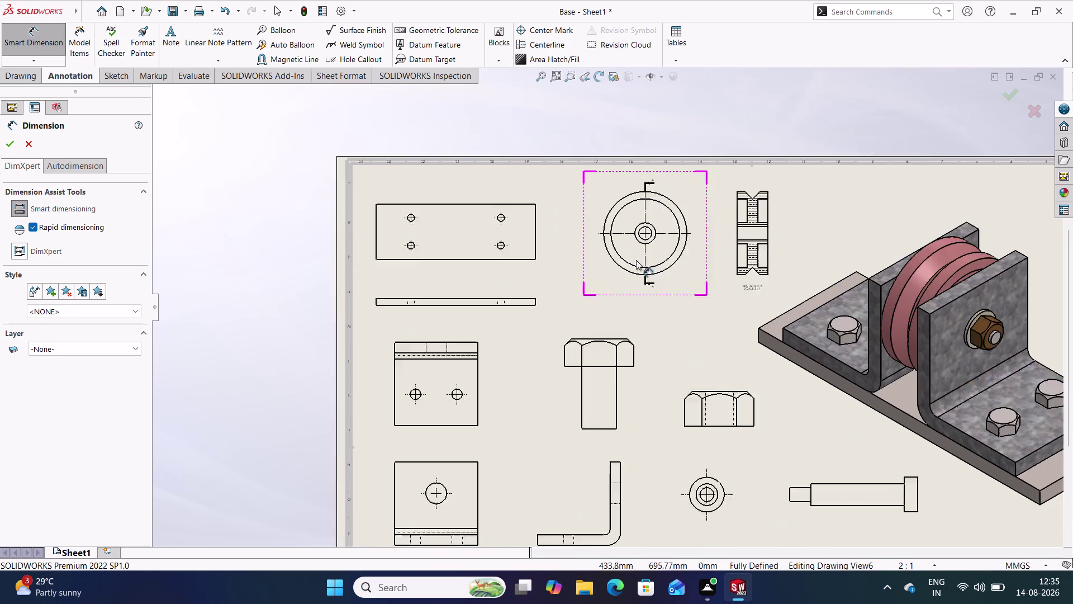
scroll(down, 3)
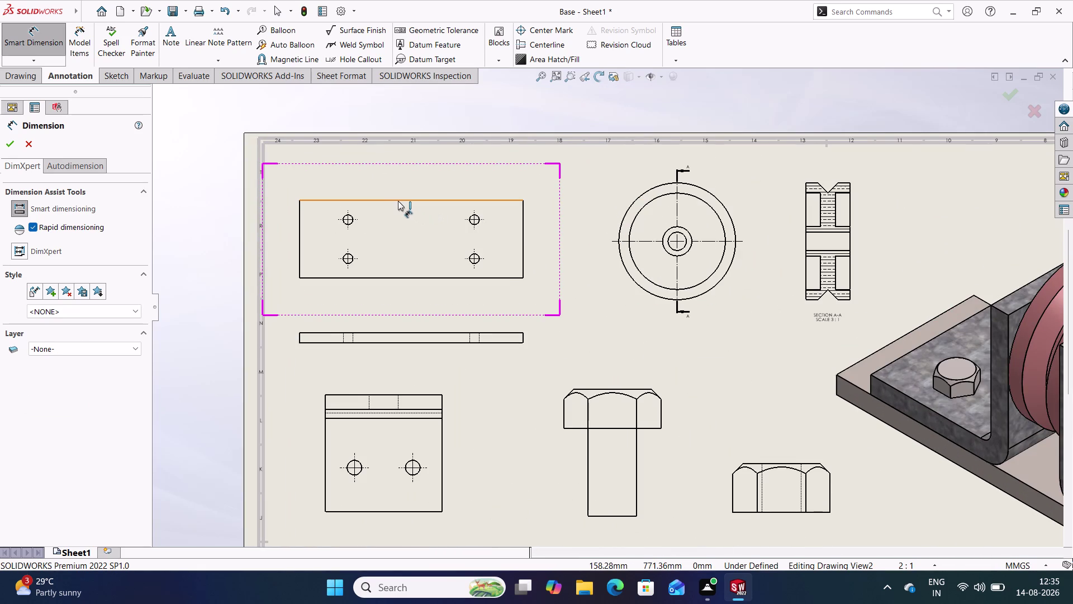
click(398, 201)
click(397, 175)
scroll(down, 3)
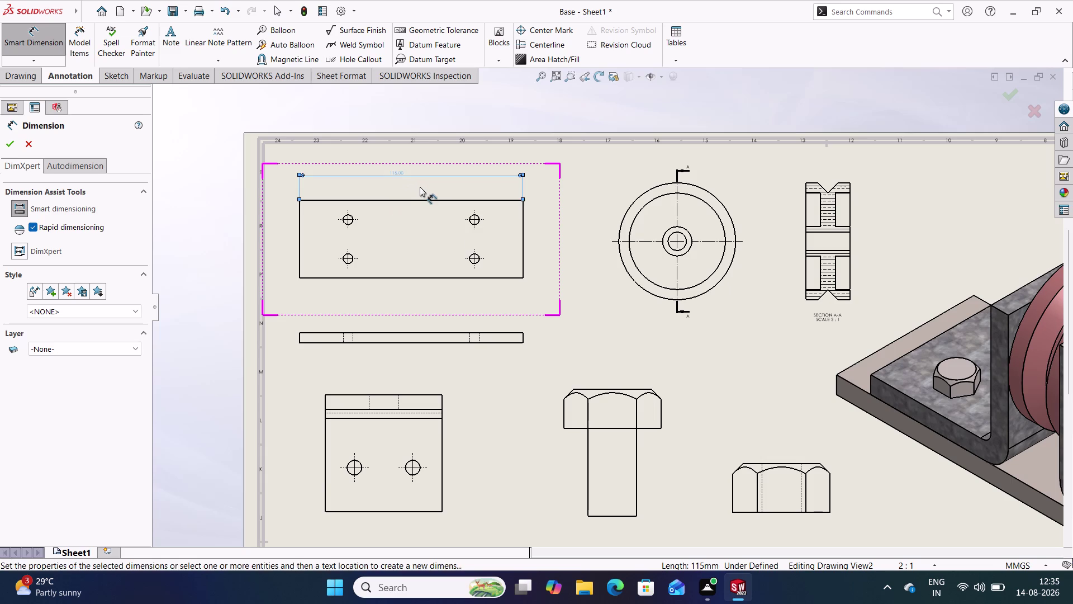
scroll(down, 3)
click(405, 190)
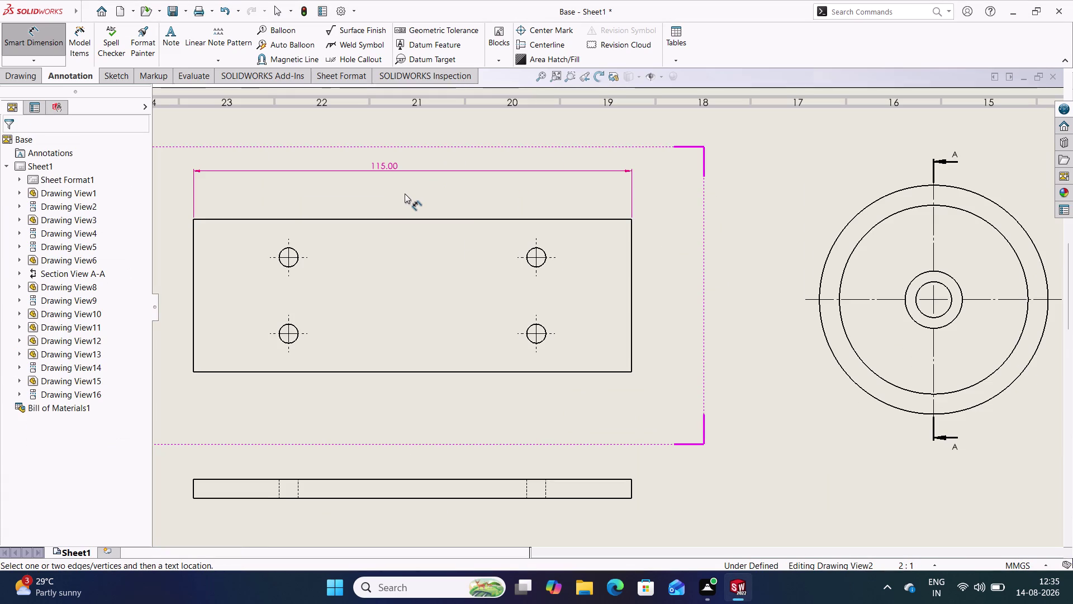
click(289, 249)
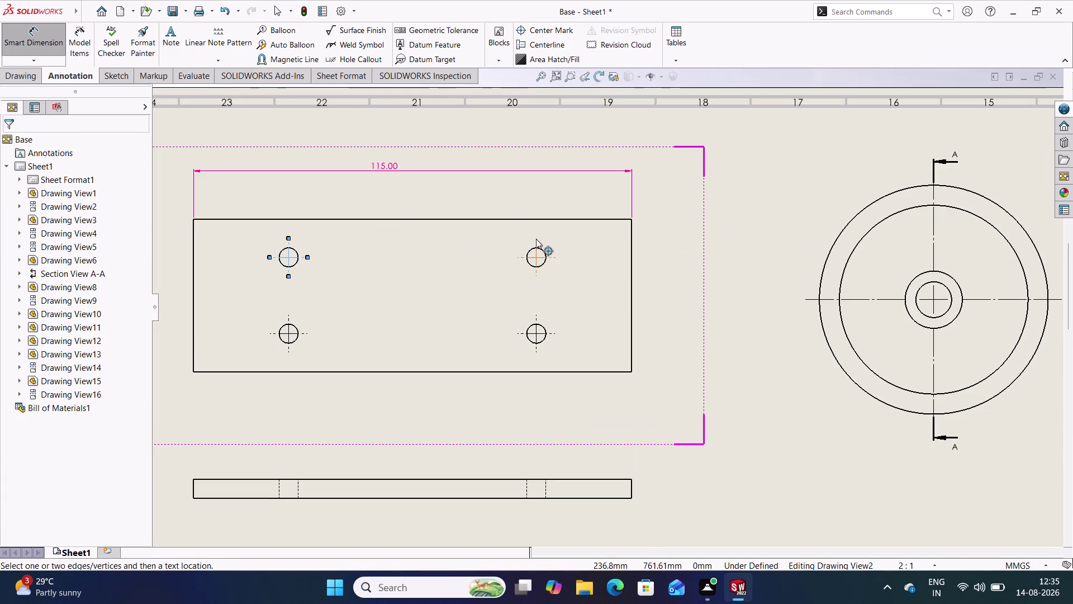
click(535, 238)
click(404, 198)
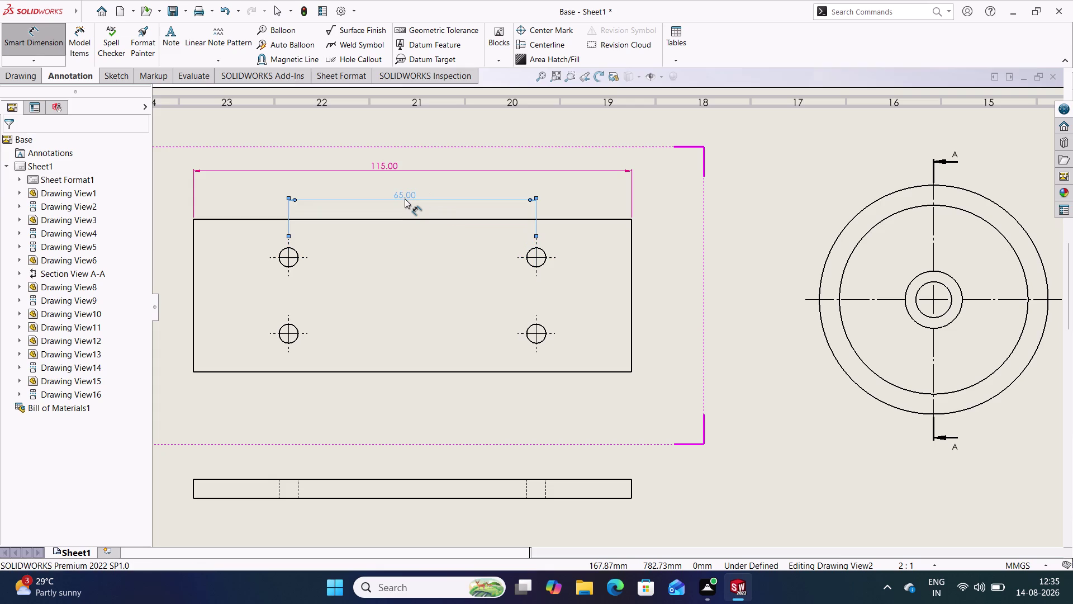
click(591, 202)
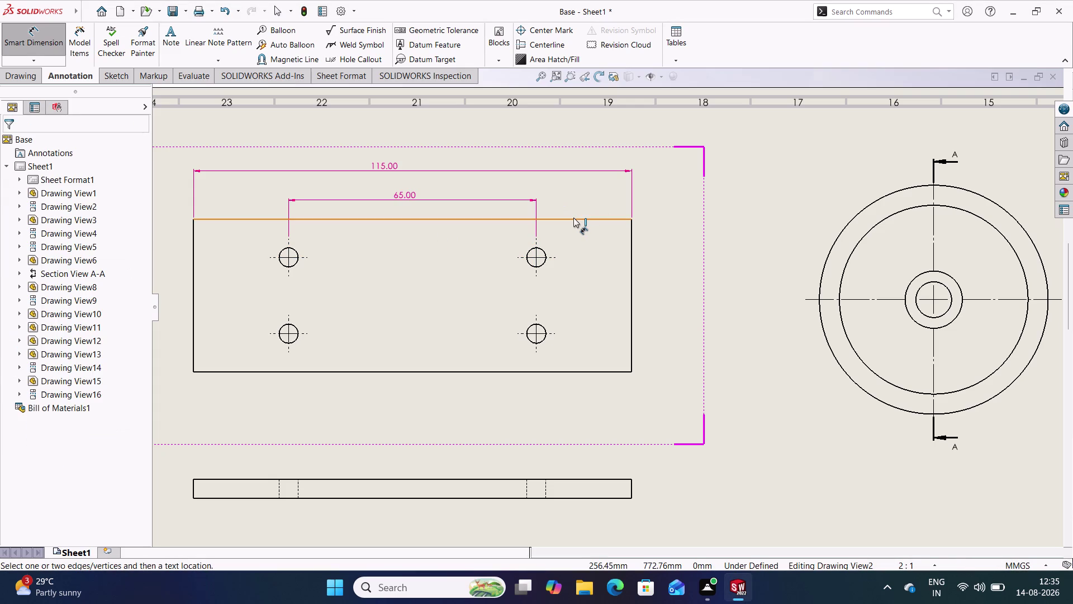
Add the 25 edge-to-hole and 20 vertical hole spacing dimensions.
click(288, 242)
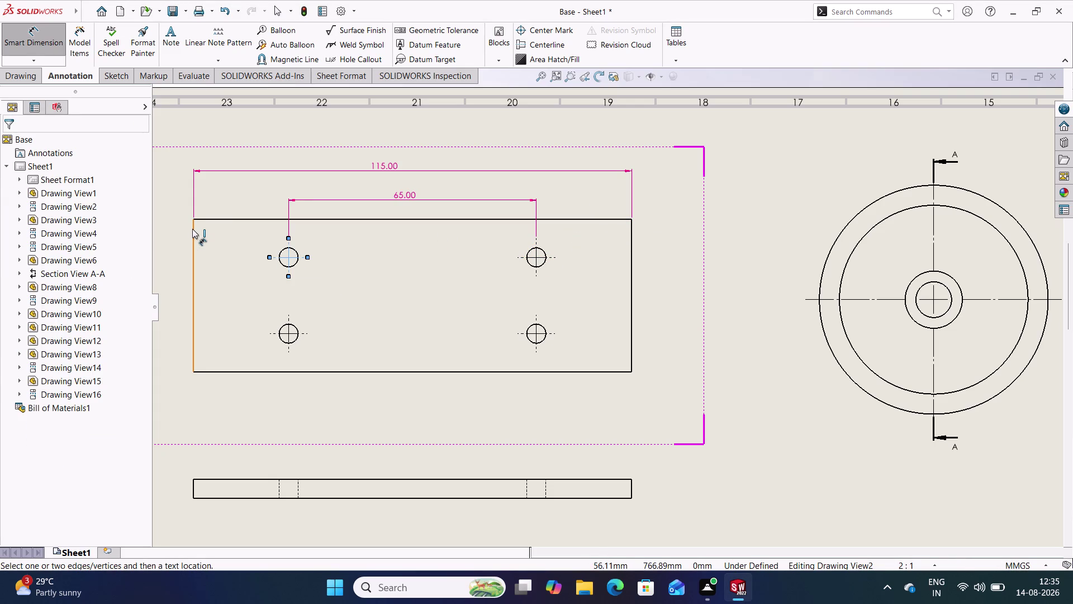
click(192, 228)
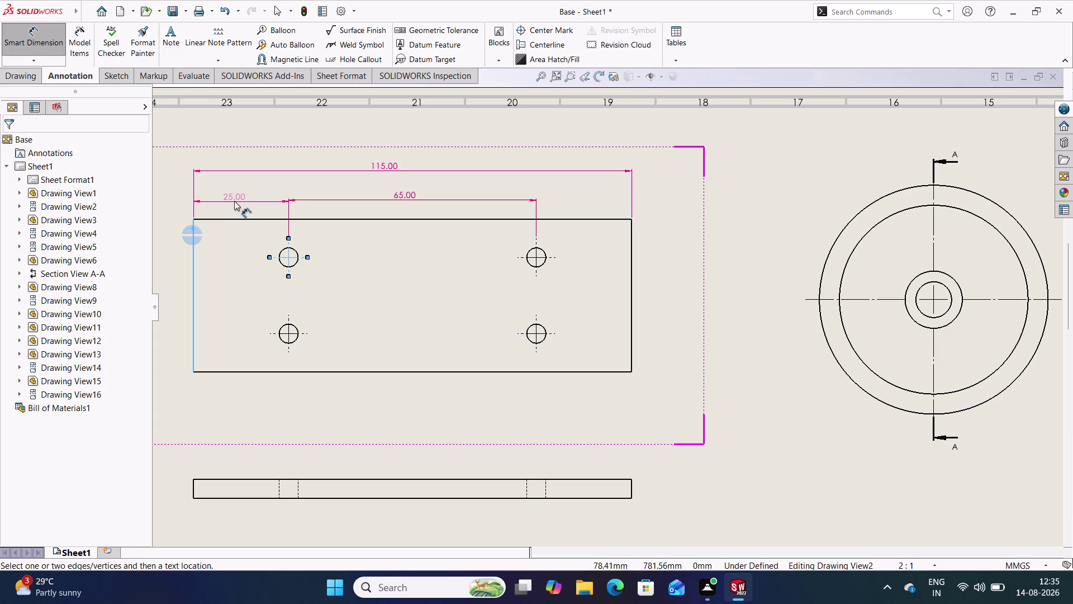
click(235, 199)
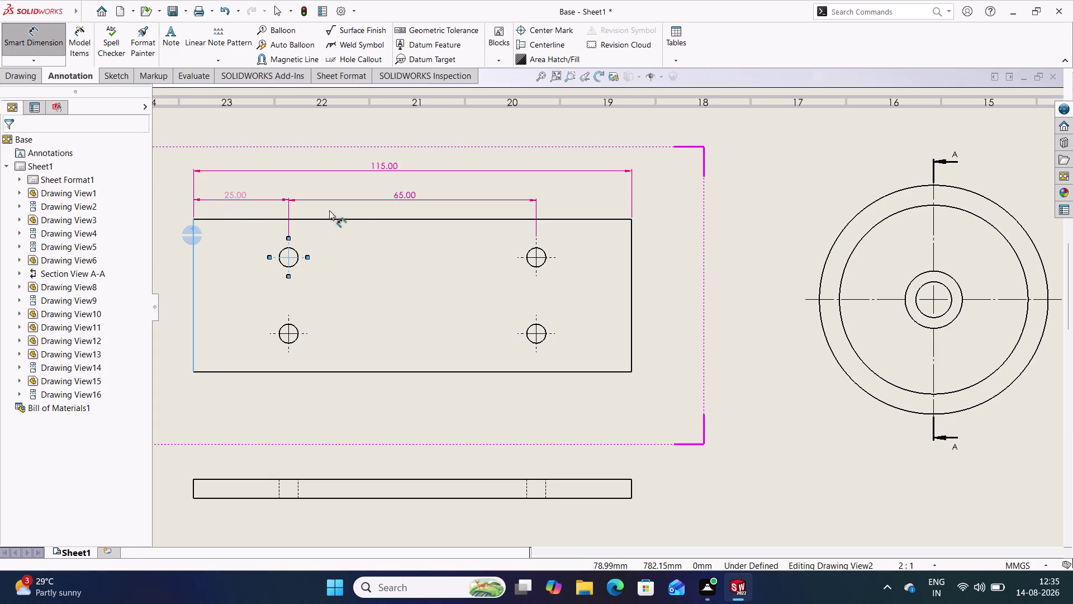
click(560, 199)
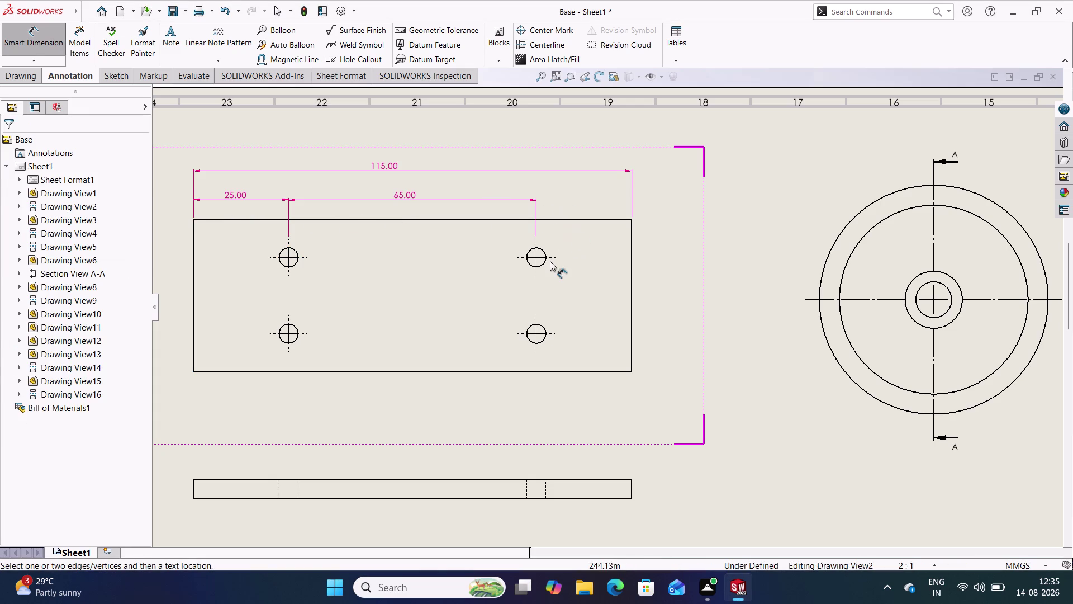
click(553, 257)
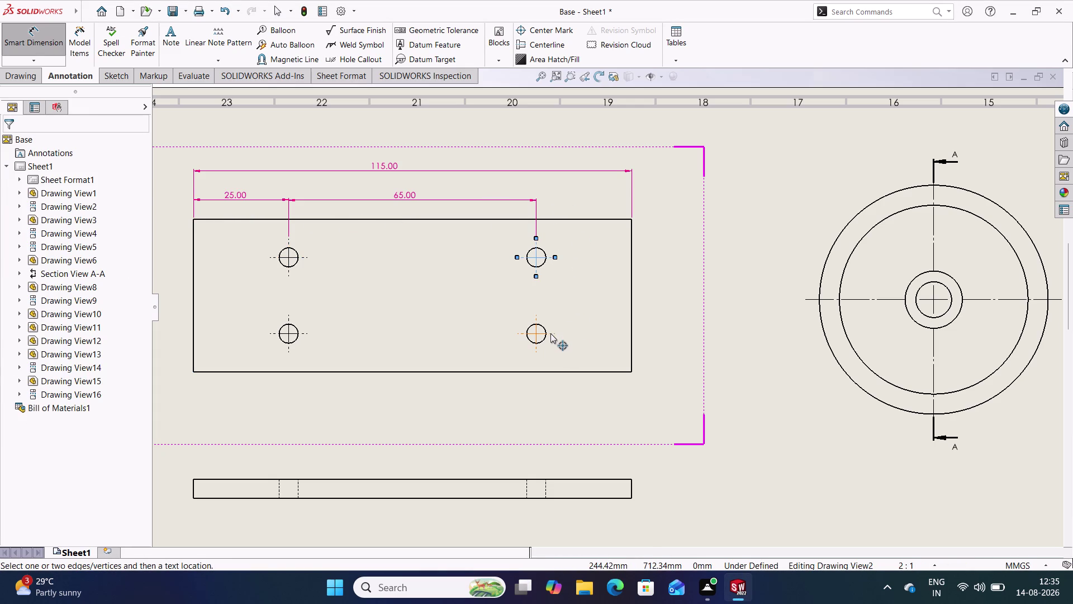
click(551, 333)
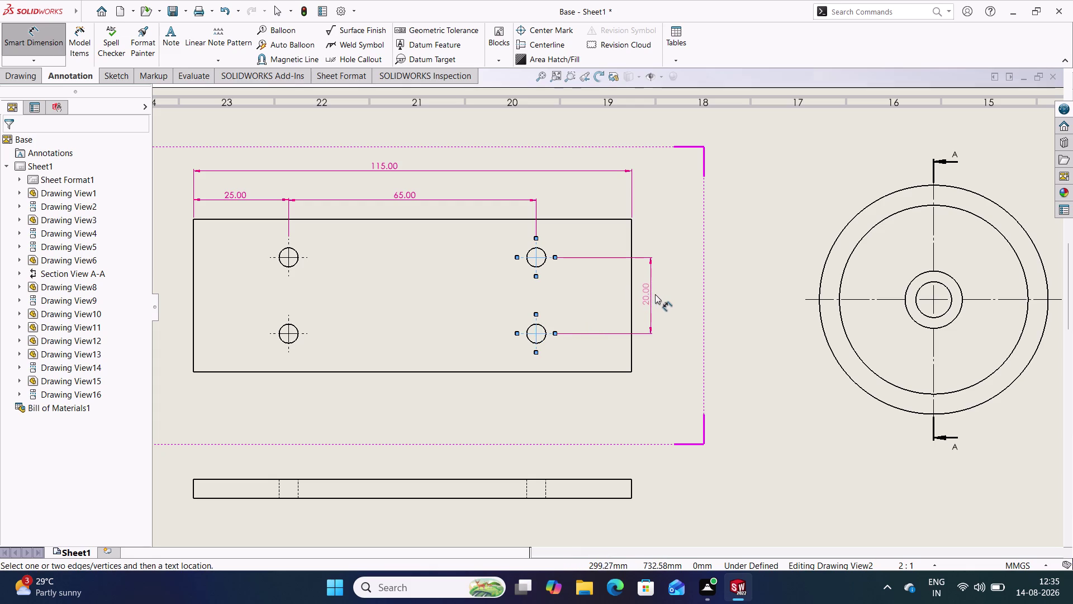
click(658, 294)
click(691, 257)
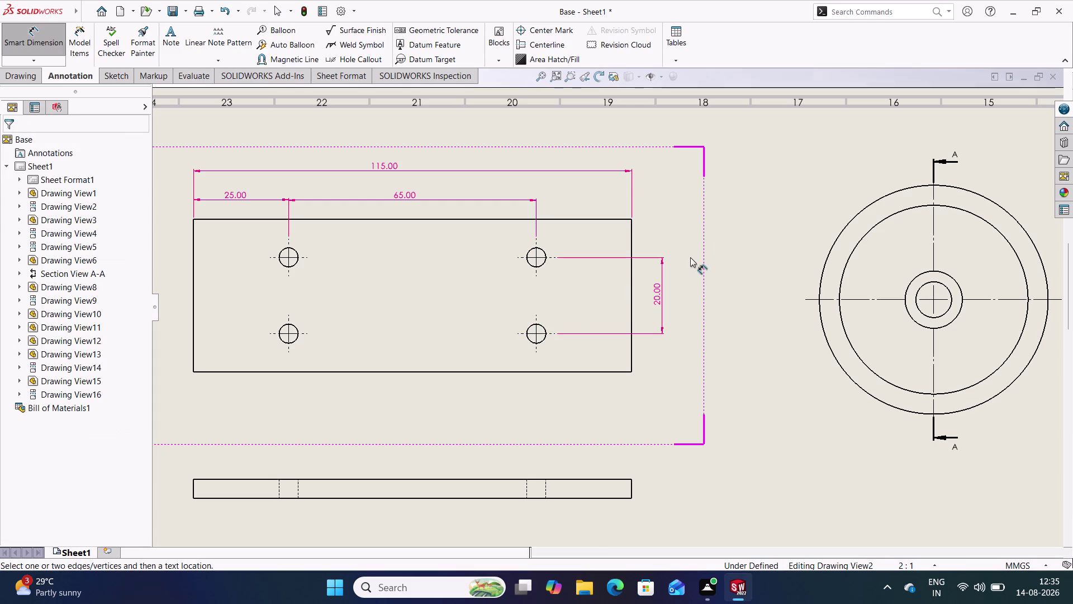
Add the 10.00 top-edge-to-hole and 40.00 overall height dimensions.
click(543, 256)
click(559, 219)
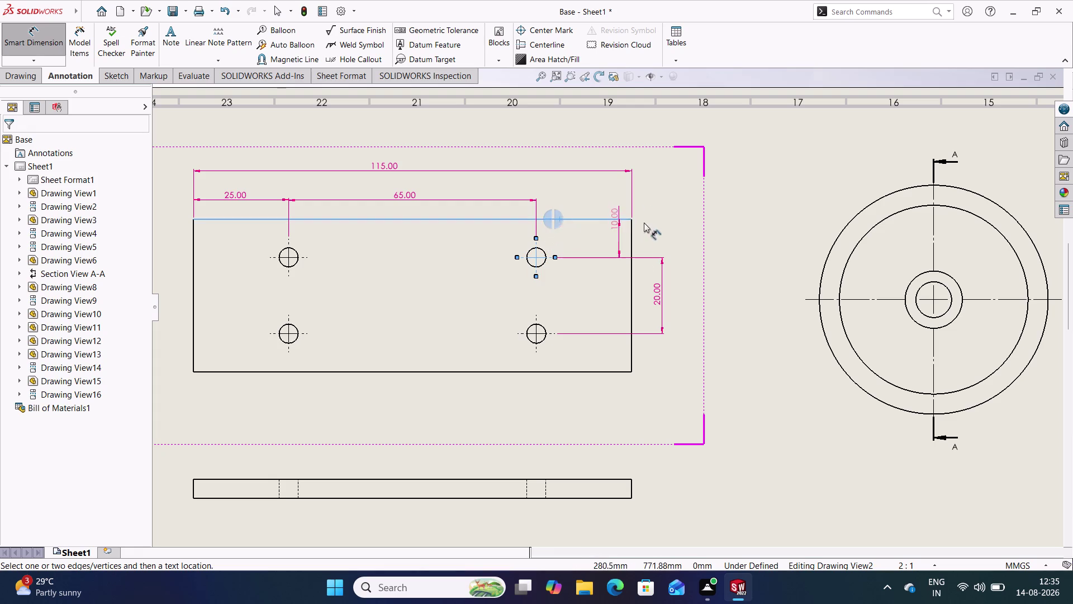
click(662, 237)
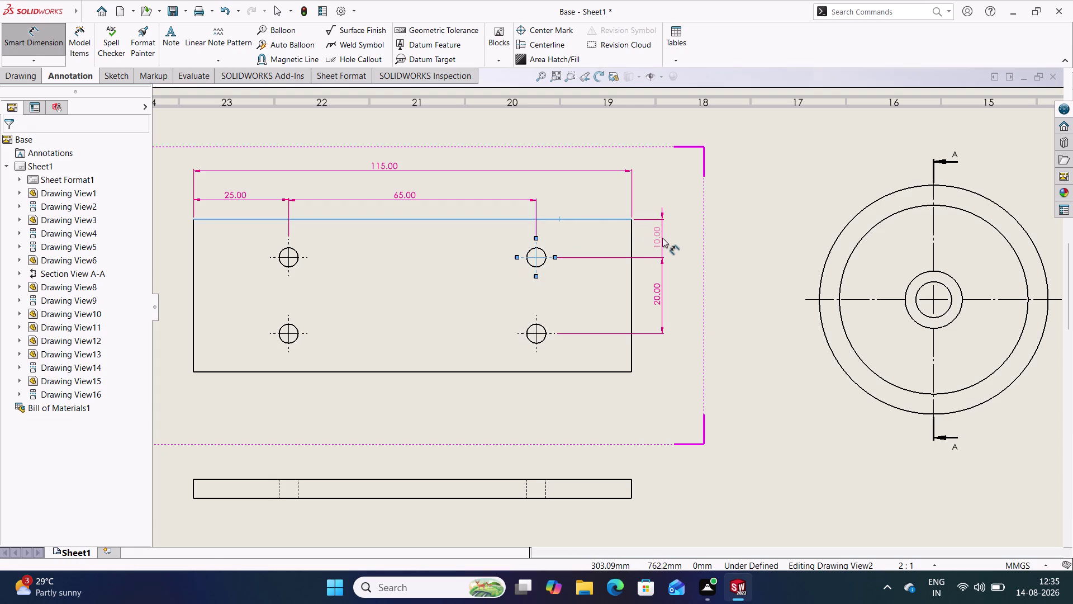
click(687, 260)
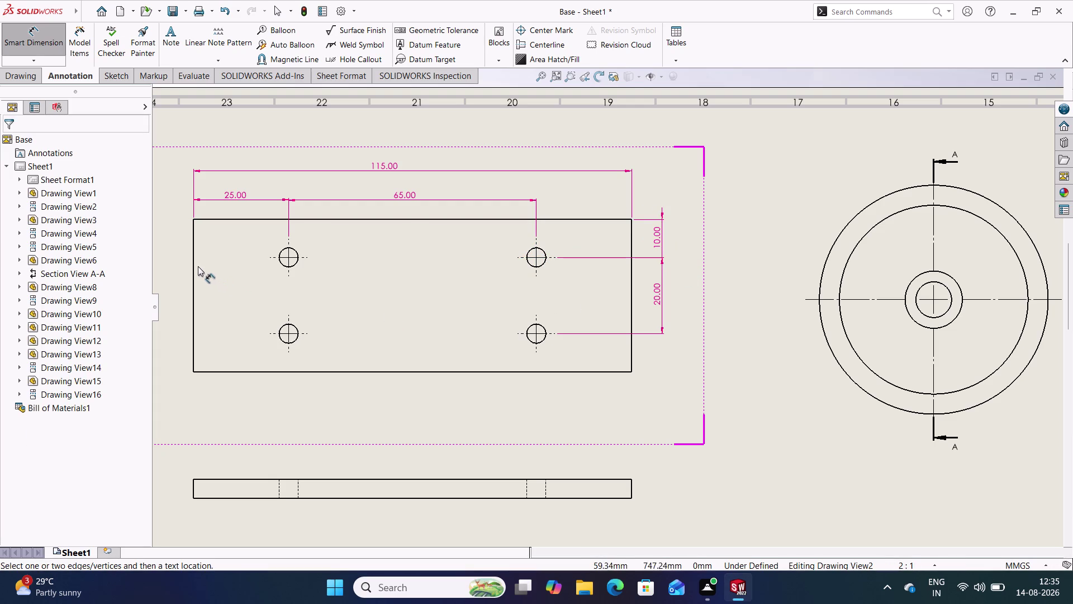
click(193, 261)
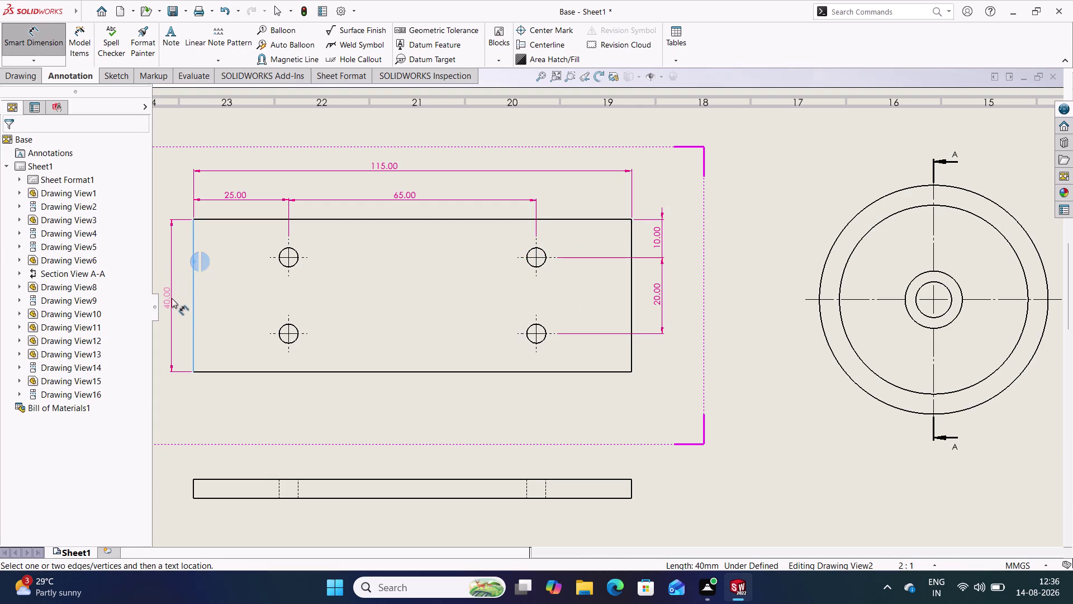
click(171, 298)
click(227, 264)
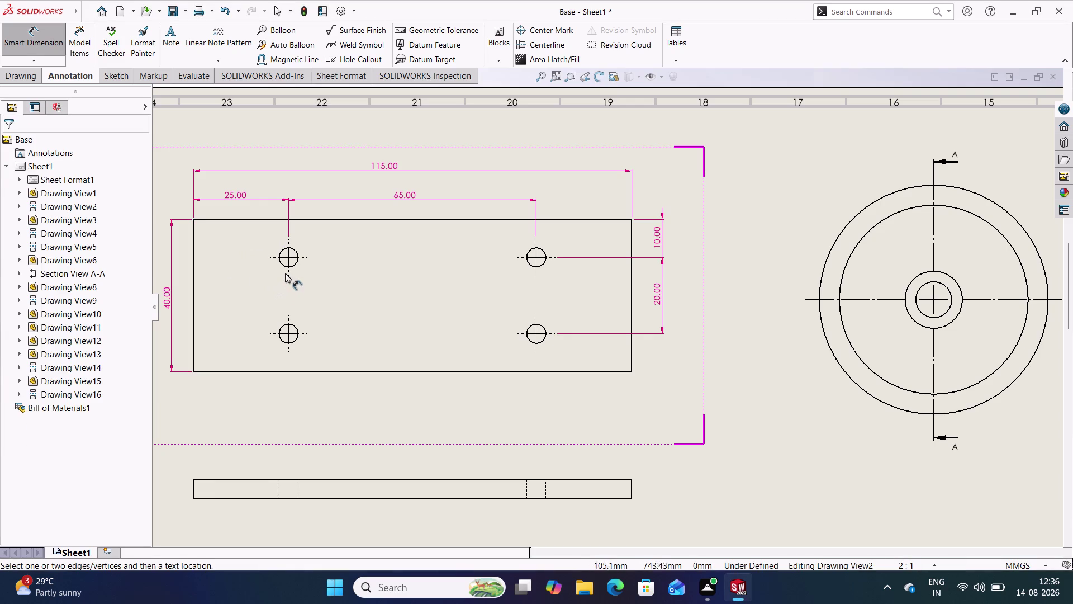
click(284, 264)
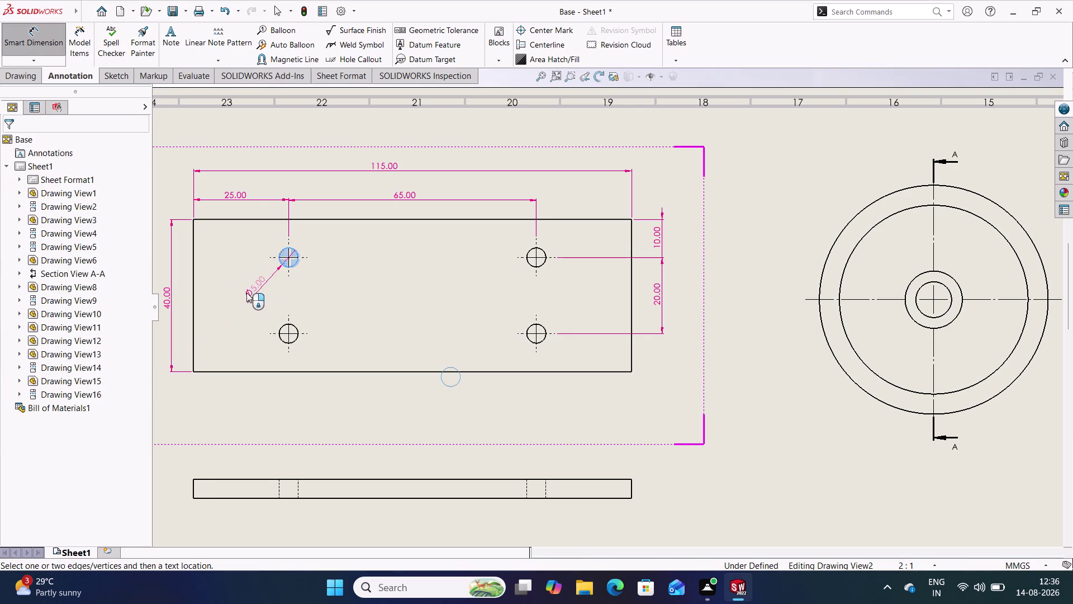
click(246, 291)
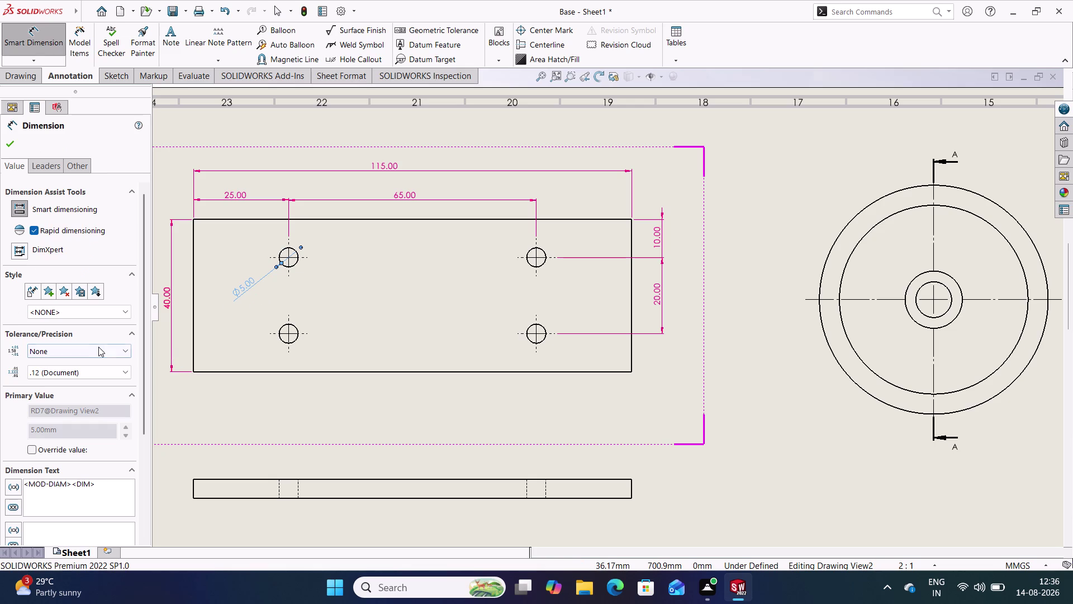
scroll(down, 3)
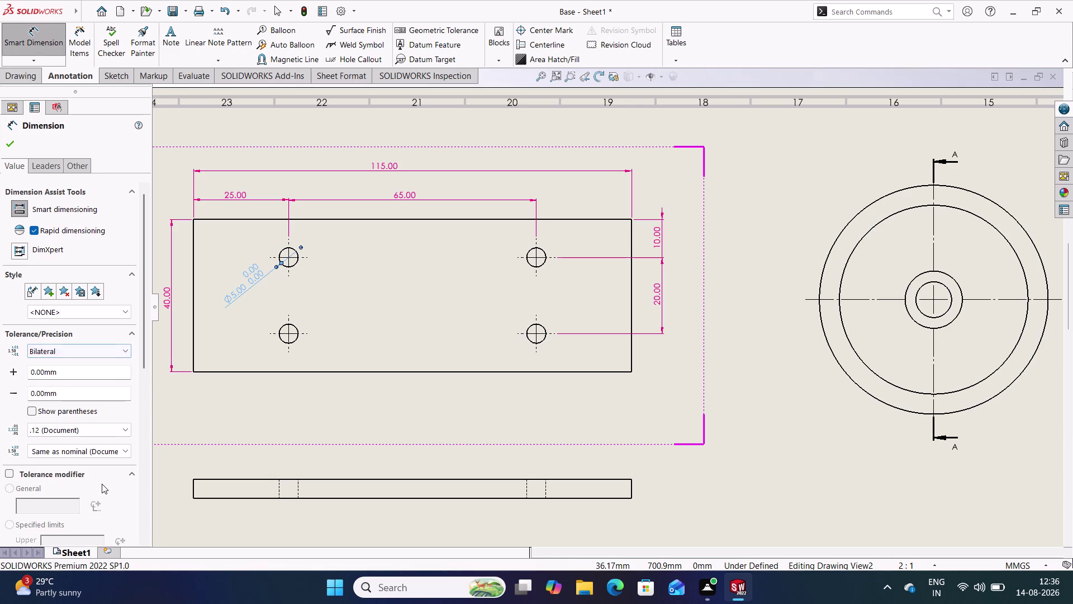
scroll(down, 3)
scroll(up, 3)
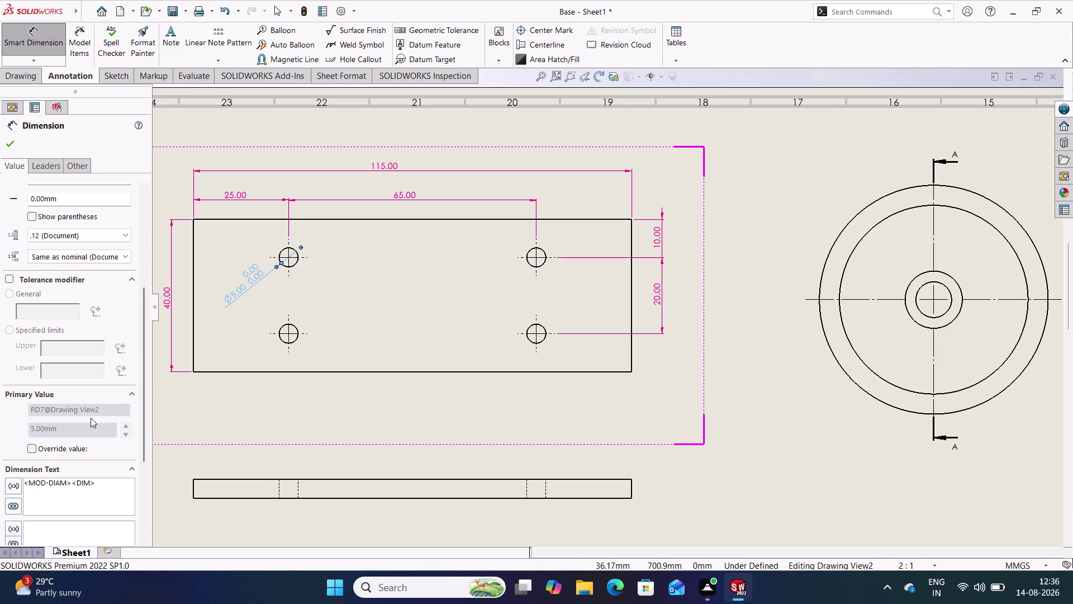
scroll(up, 3)
scroll(up, 3)
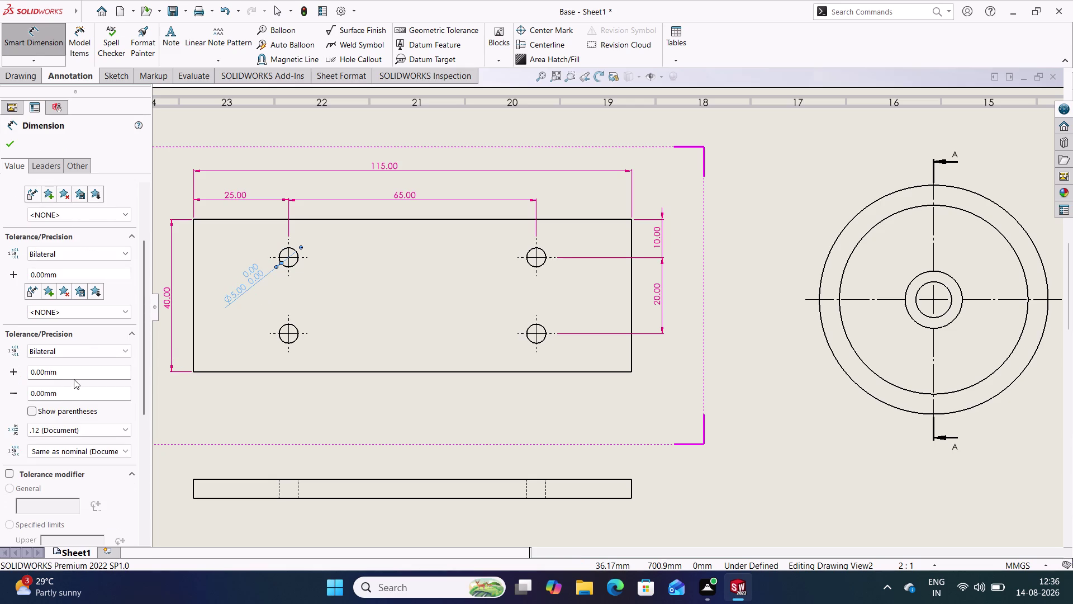
click(14, 143)
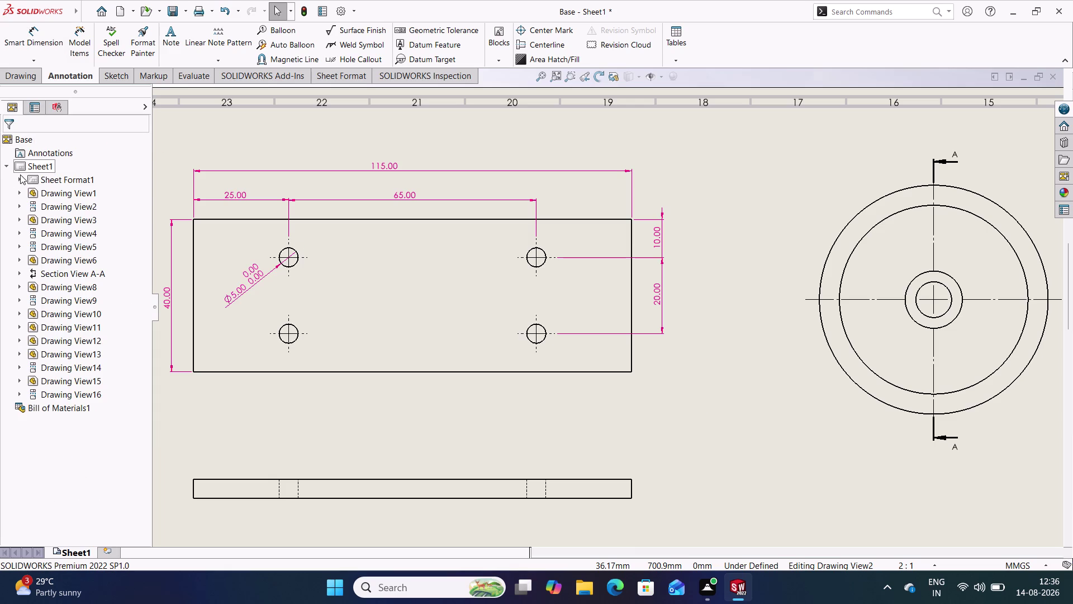
right_click(253, 277)
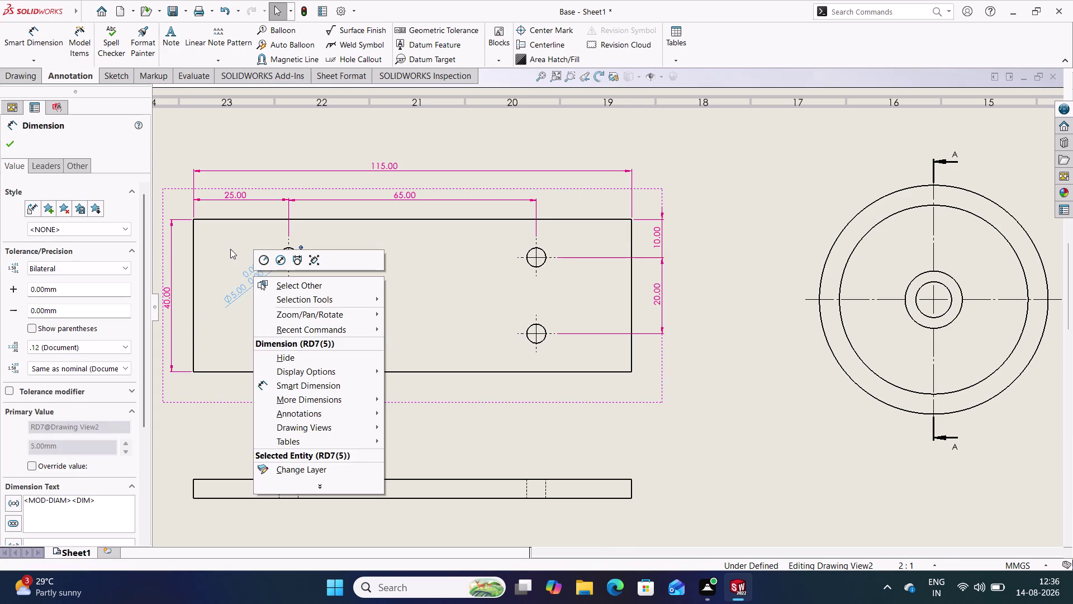
click(292, 359)
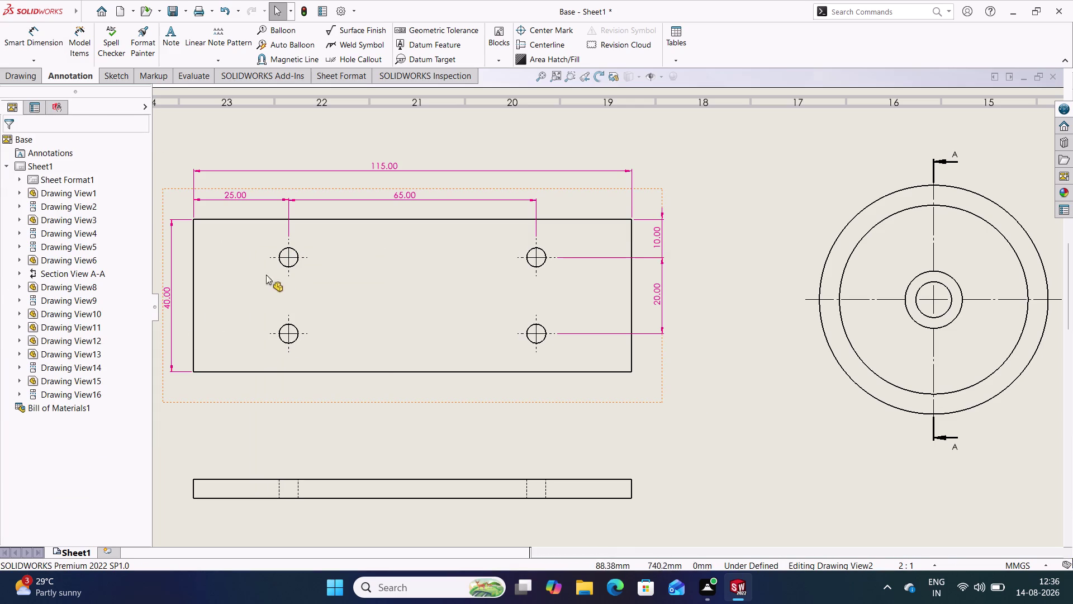
click(28, 38)
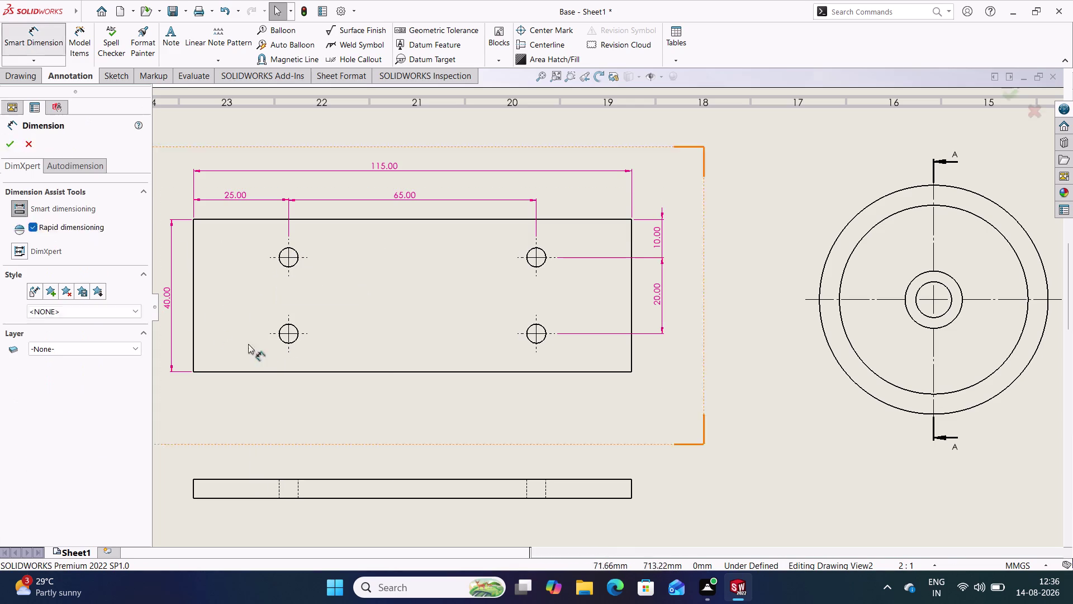
Place the Ø5.00 diameter dimension on the top-left hole and start editing its text.
click(281, 264)
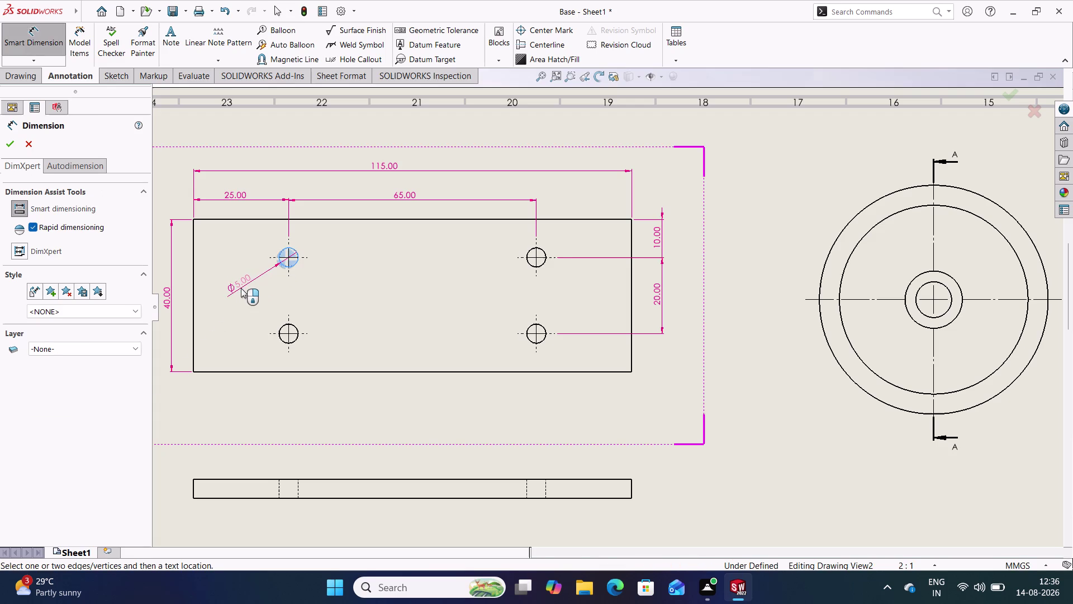
click(241, 288)
scroll(down, 3)
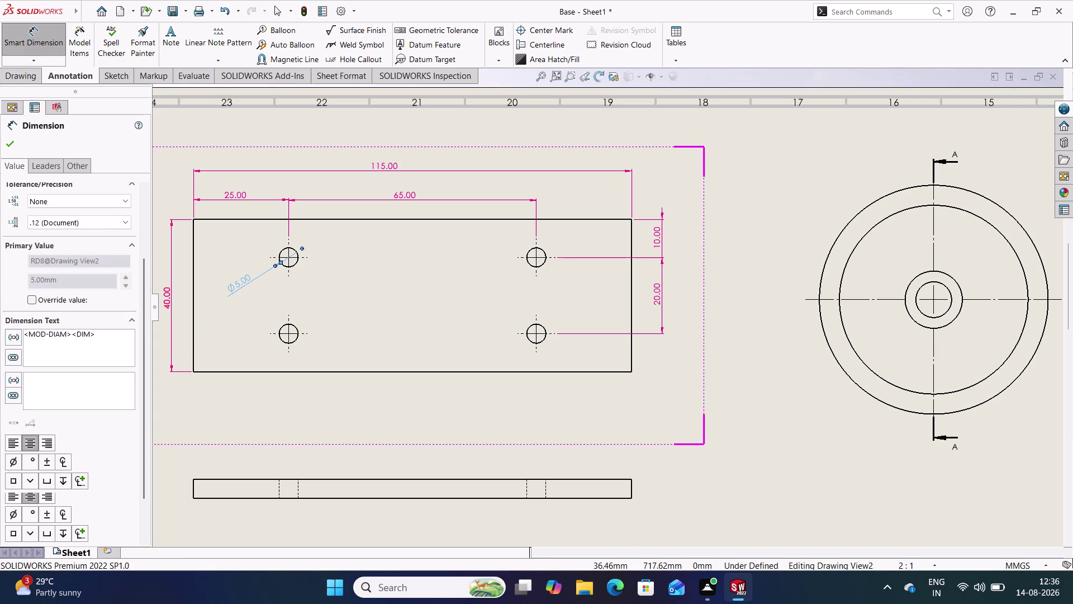
click(105, 337)
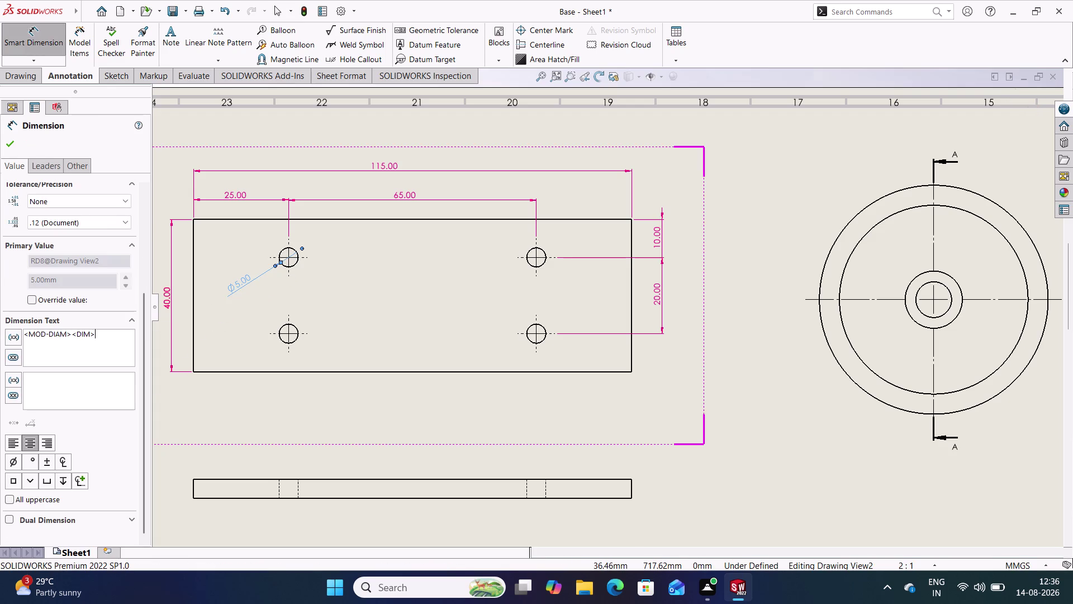
key(4)
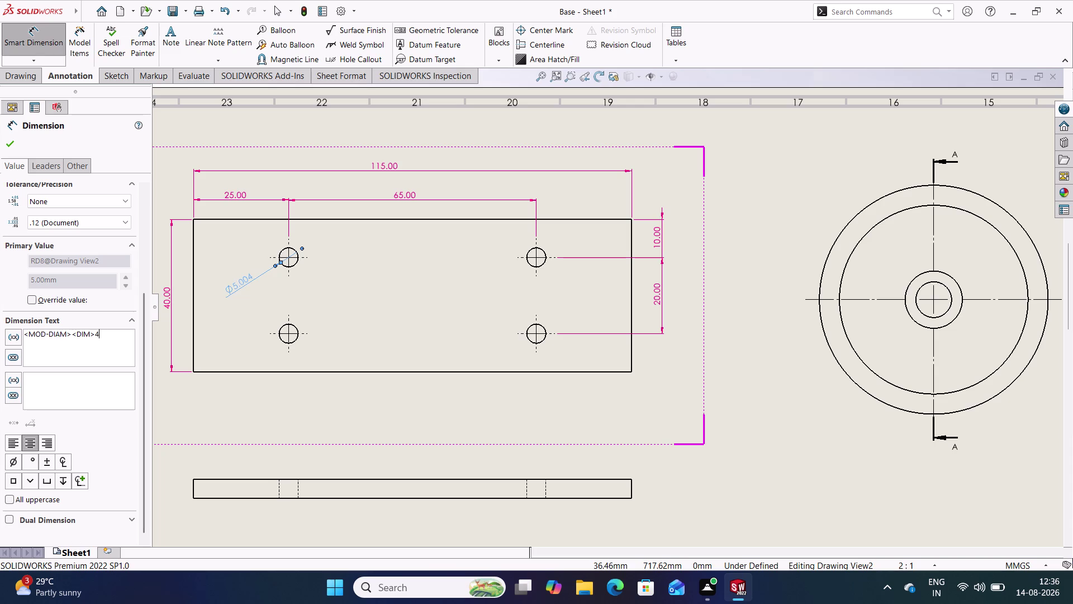
key(BackSpace)
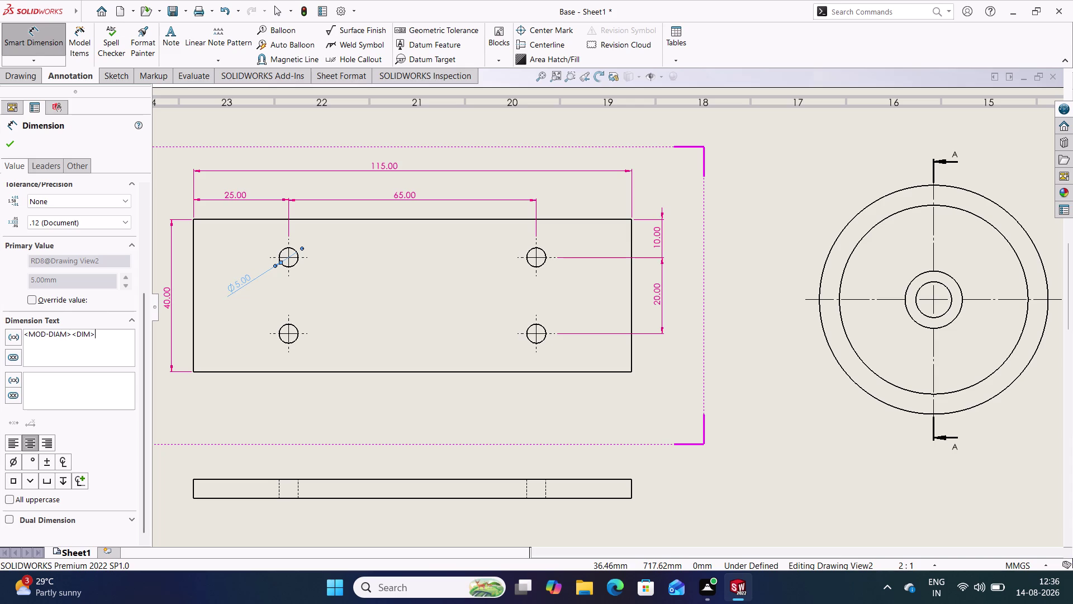
click(70, 333)
key(5)
key(BackSpace)
key(6)
key(BackSpace)
click(26, 334)
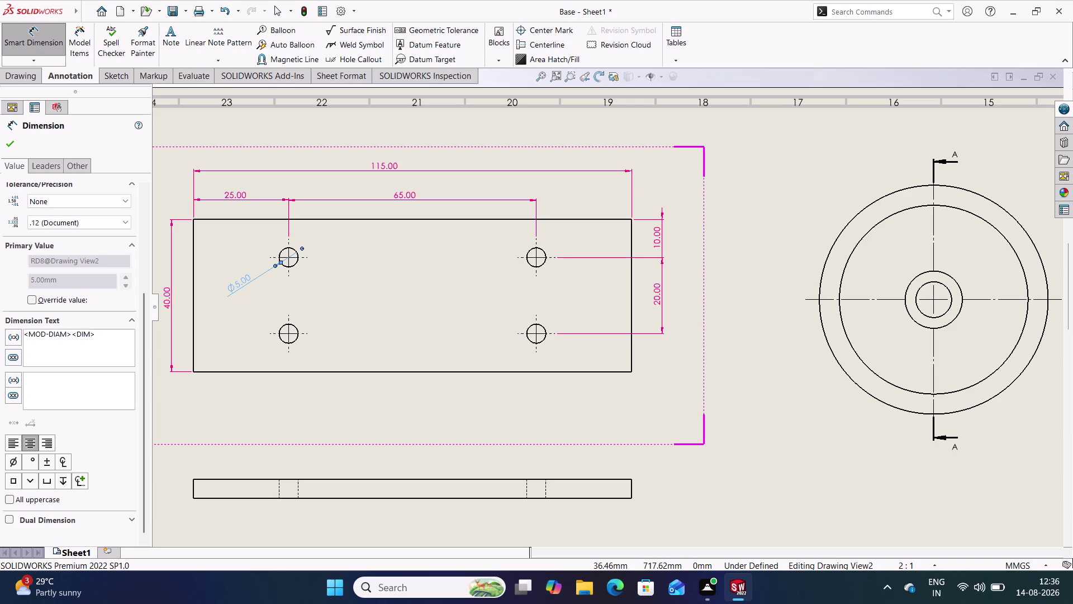
Add '4 Holes' above the diameter in the dimension text and confirm.
key(4)
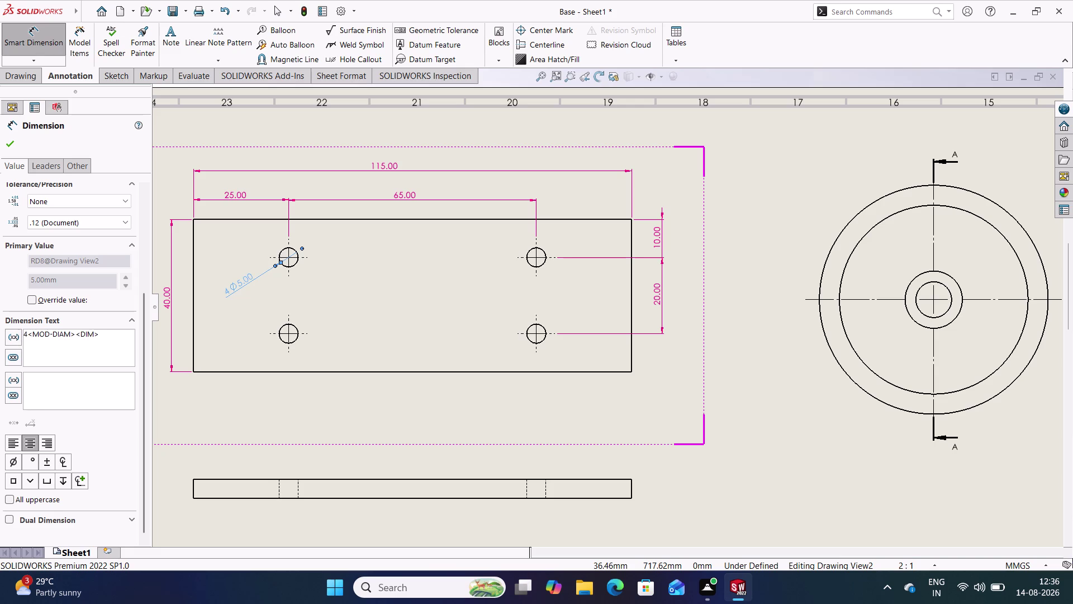
key(space)
text(H)
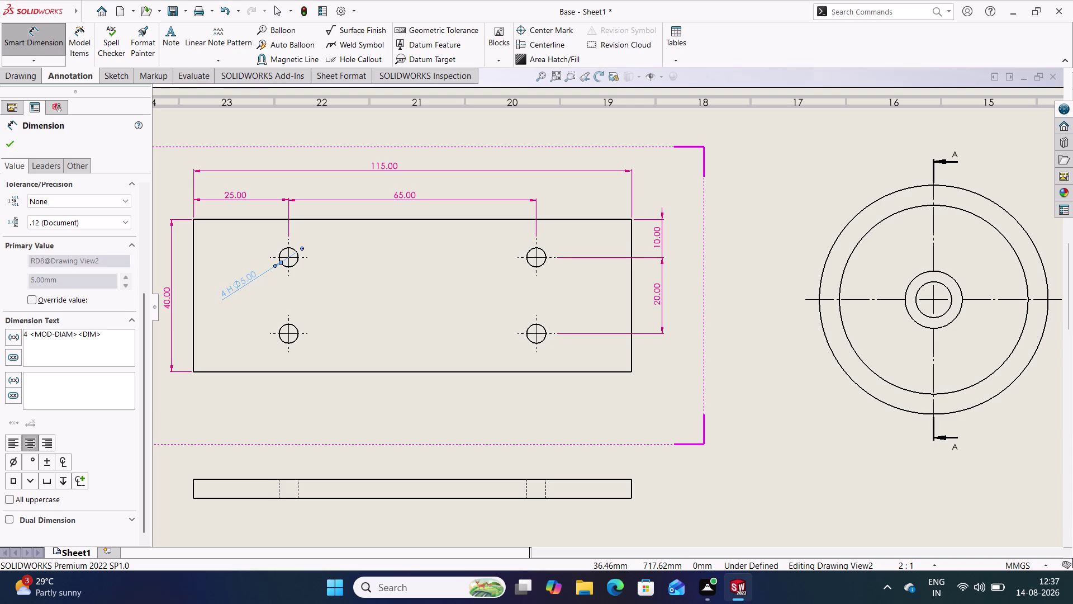
text(oles)
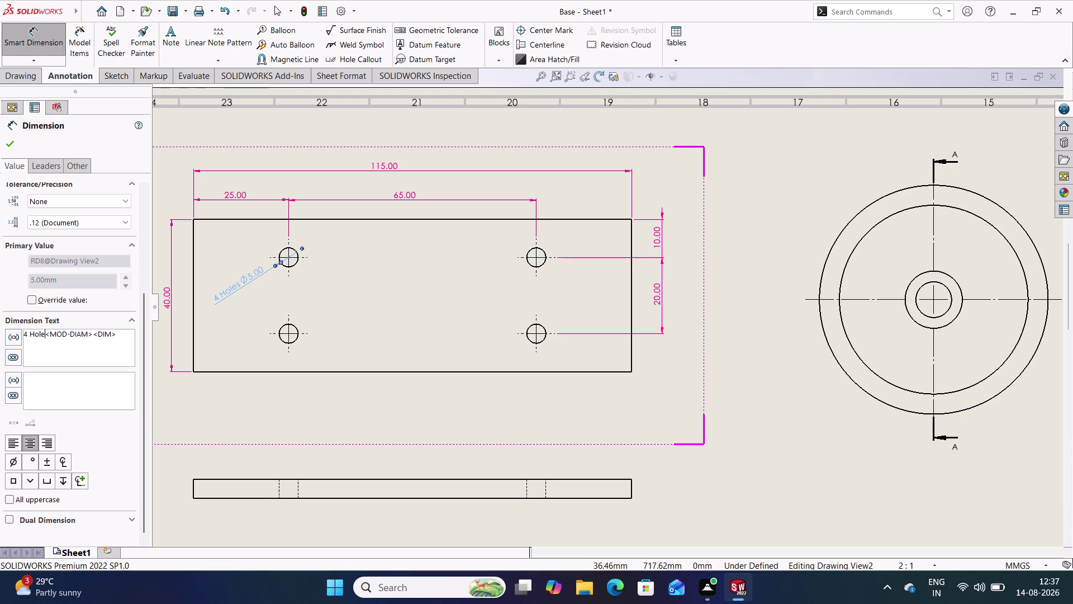
key(space)
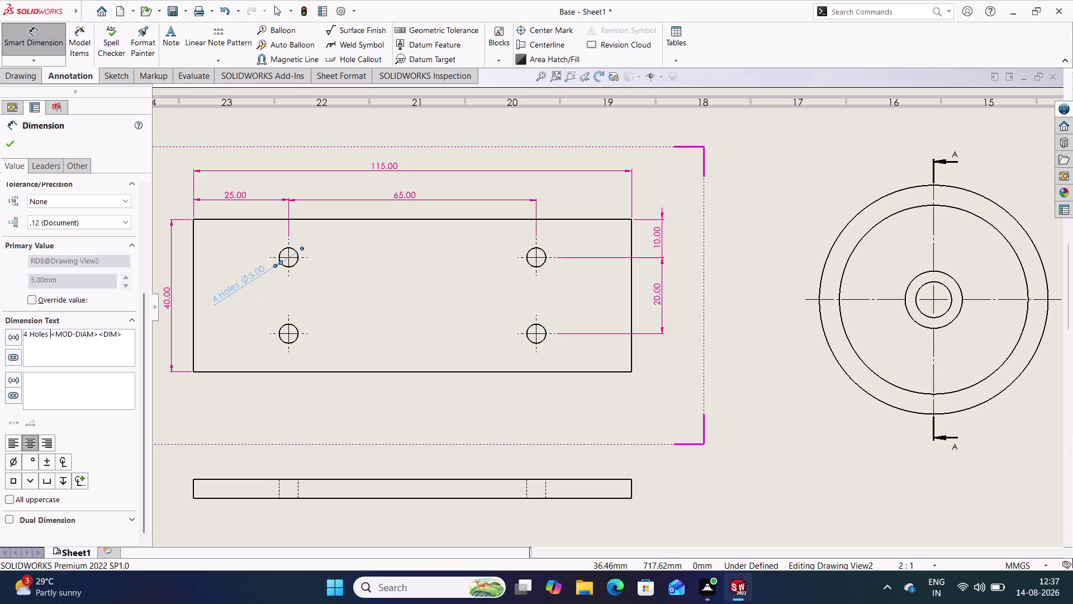
key(Return)
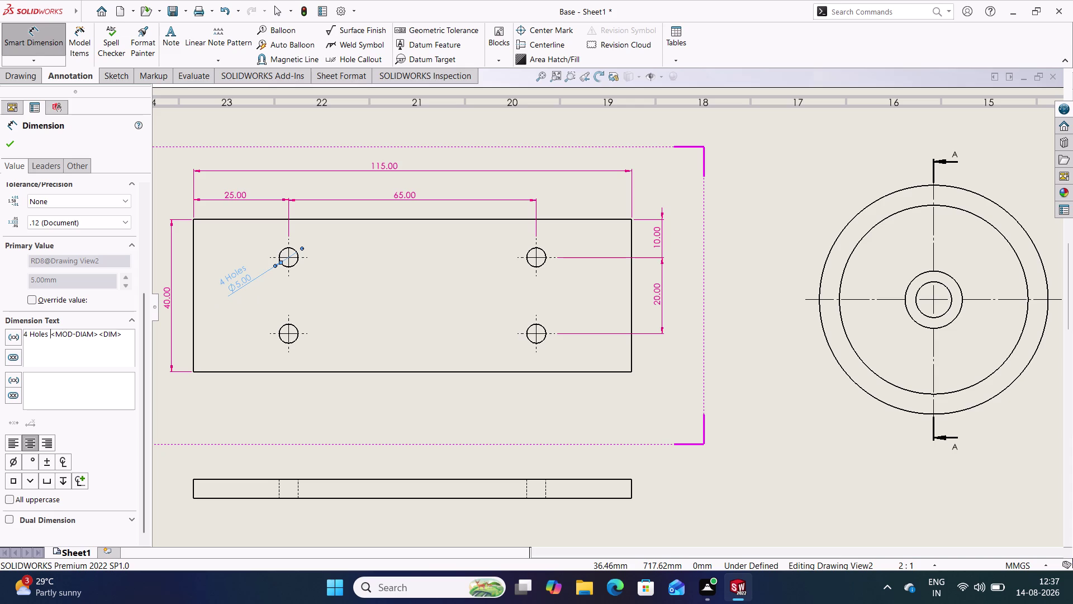
click(232, 399)
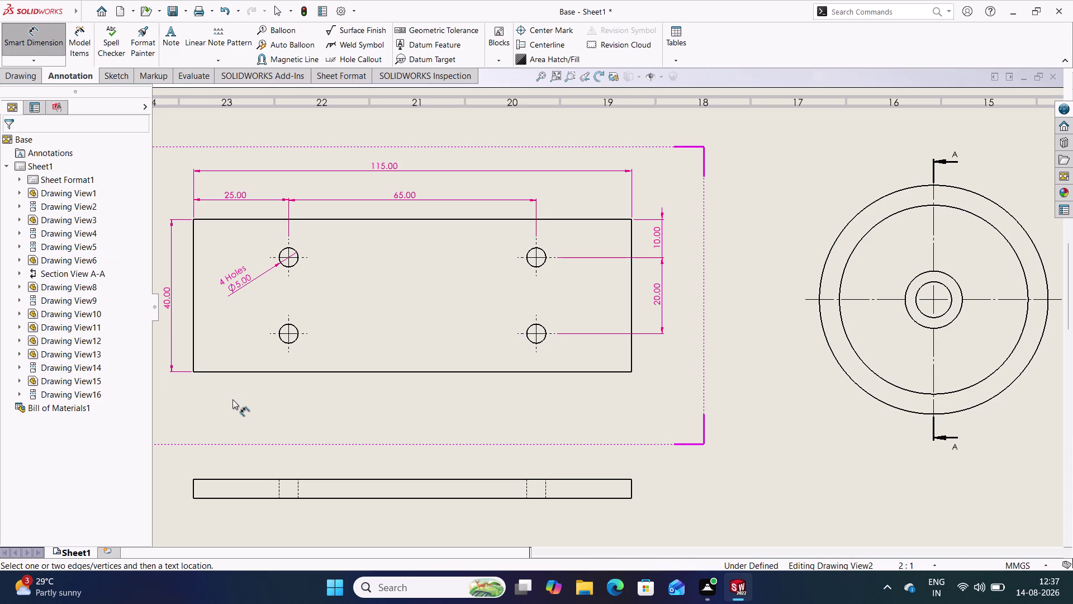
click(632, 489)
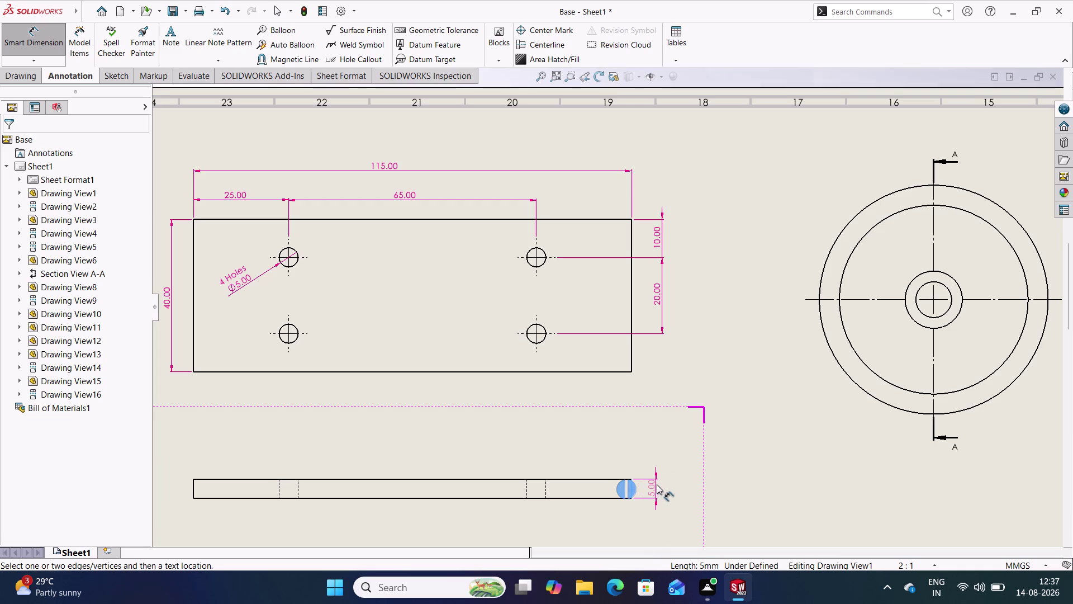
Drop the 5.00 thickness dimension beside the plate's edge view, then zoom onto the plate's front view.
click(657, 458)
scroll(up, 3)
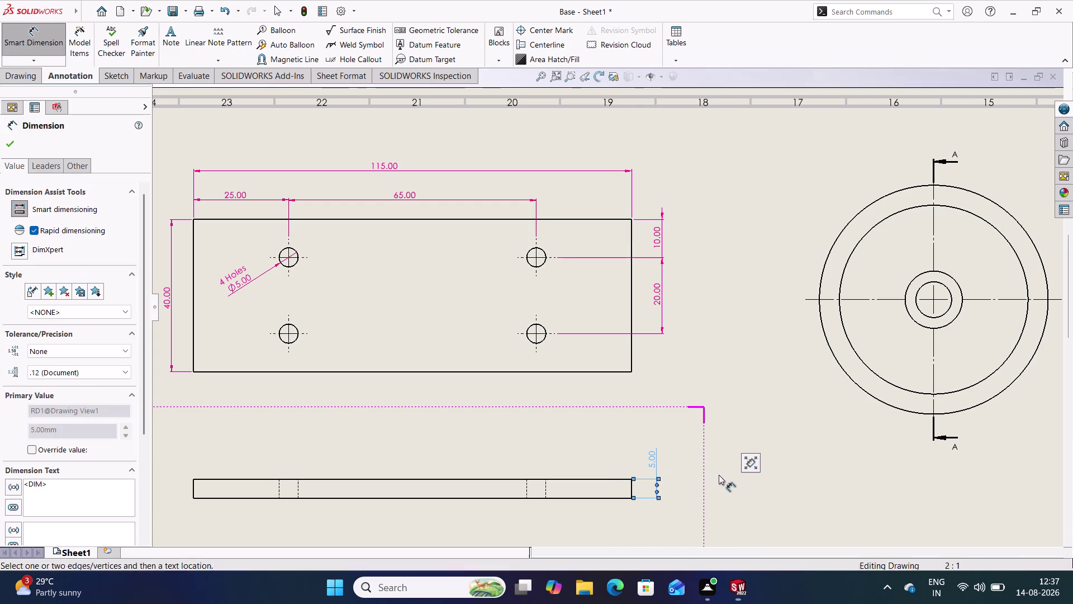
scroll(up, 3)
scroll(down, 3)
scroll(up, 3)
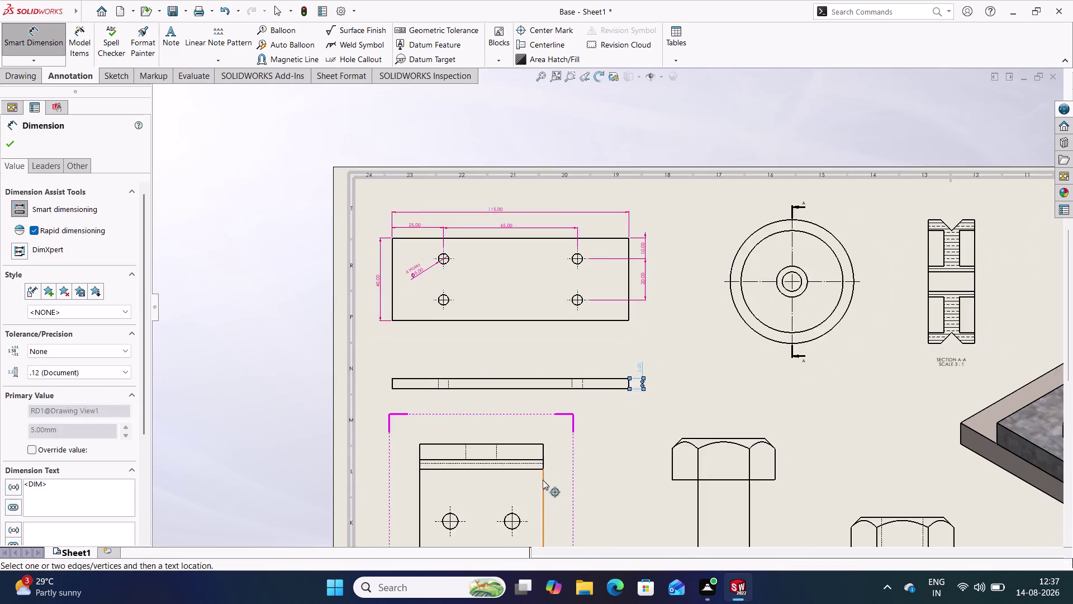
scroll(up, 3)
scroll(down, 3)
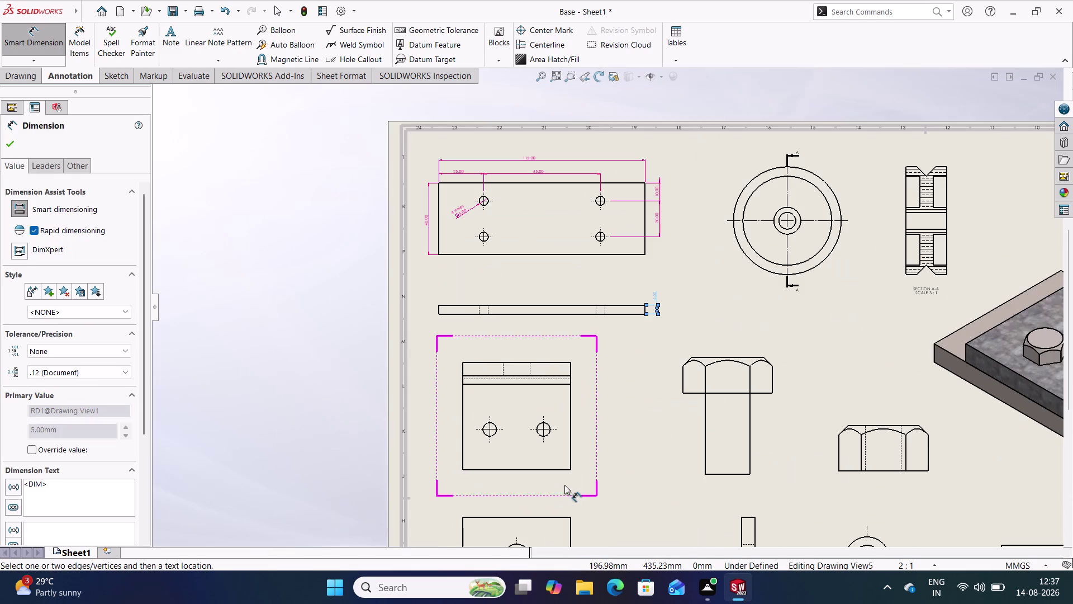
scroll(up, 3)
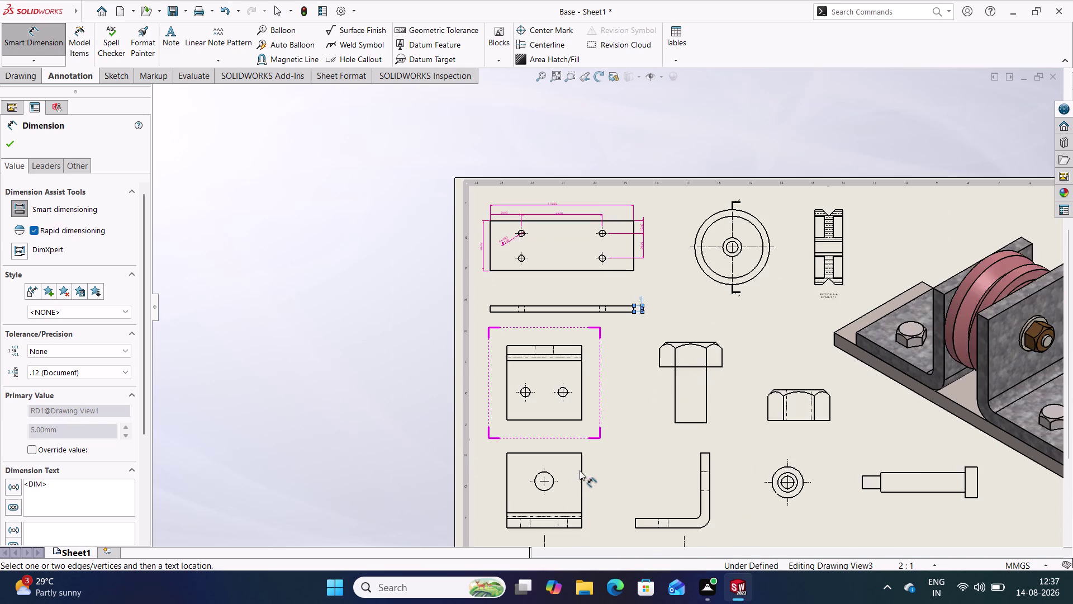
scroll(down, 3)
scroll(up, 3)
scroll(down, 3)
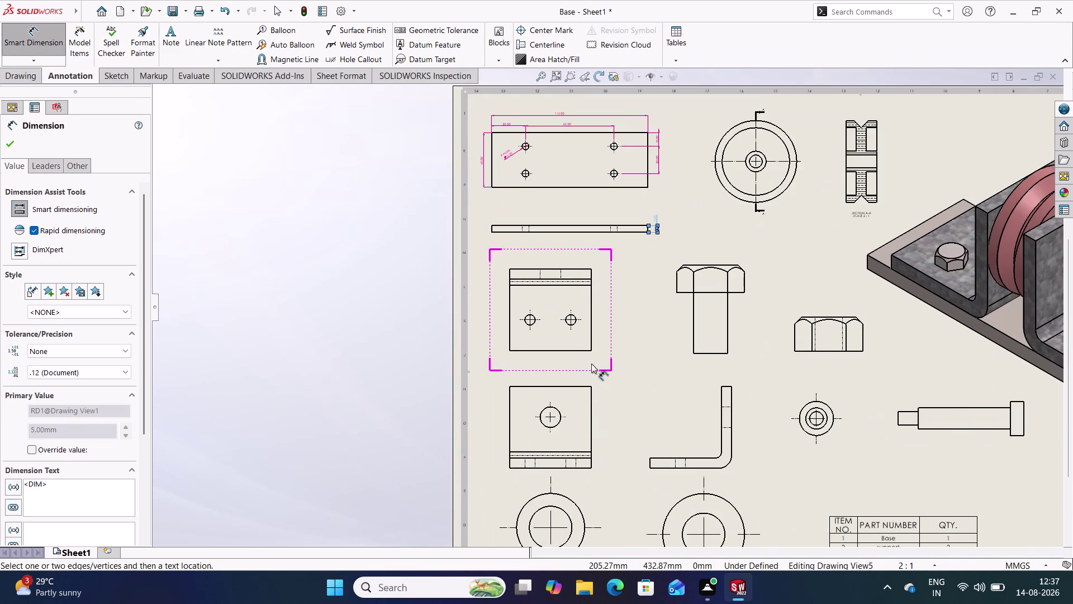
scroll(down, 3)
scroll(down, 3)
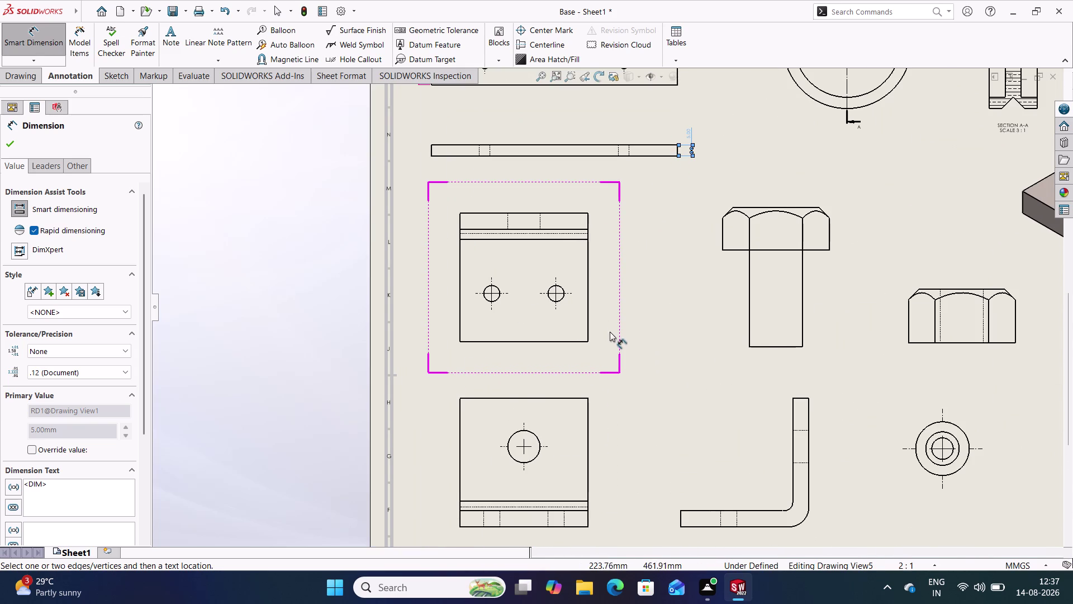
click(492, 307)
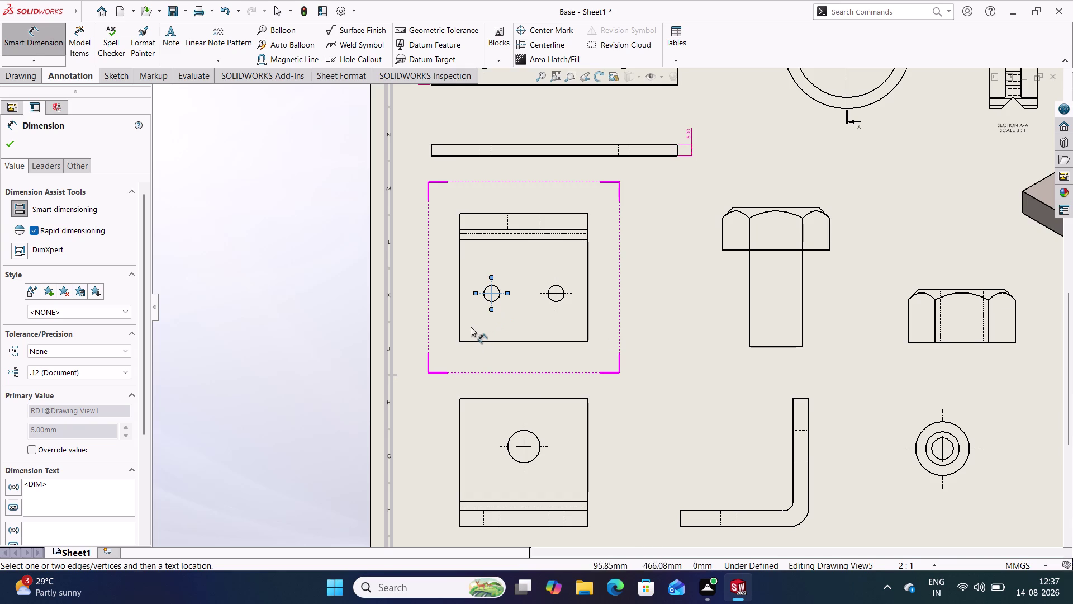
Dimension the left hole 10.00 from the left edge and the hole spacing 20.00.
click(461, 315)
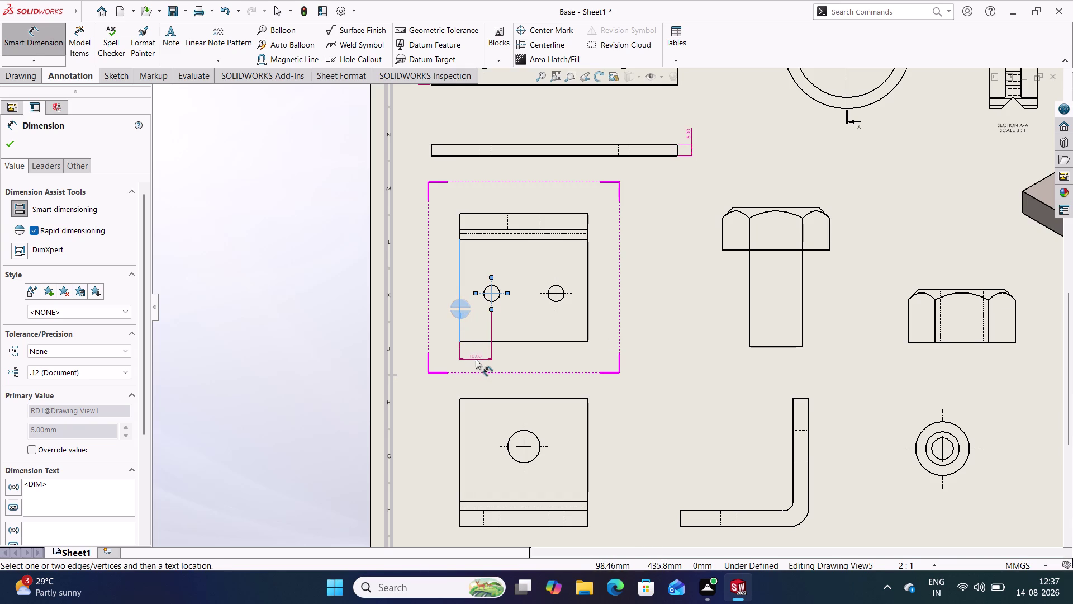
click(476, 359)
click(529, 359)
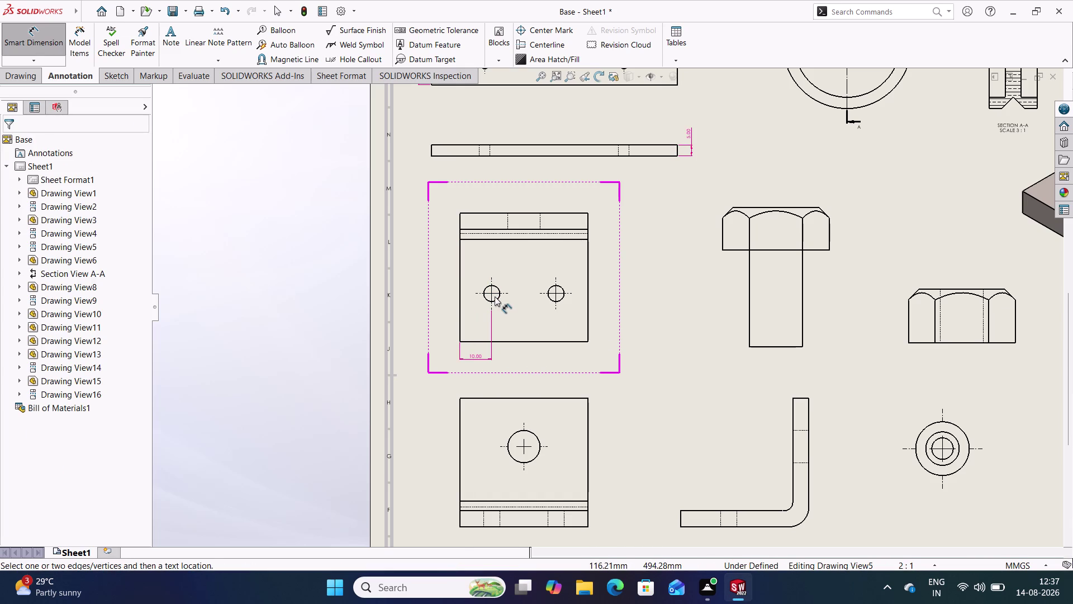
click(491, 294)
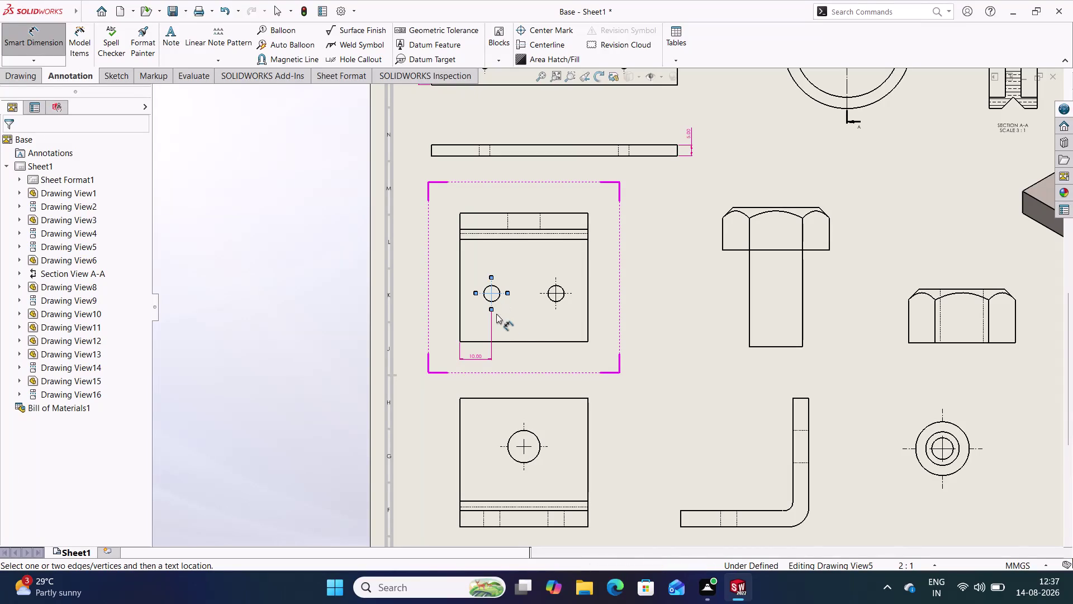
click(555, 298)
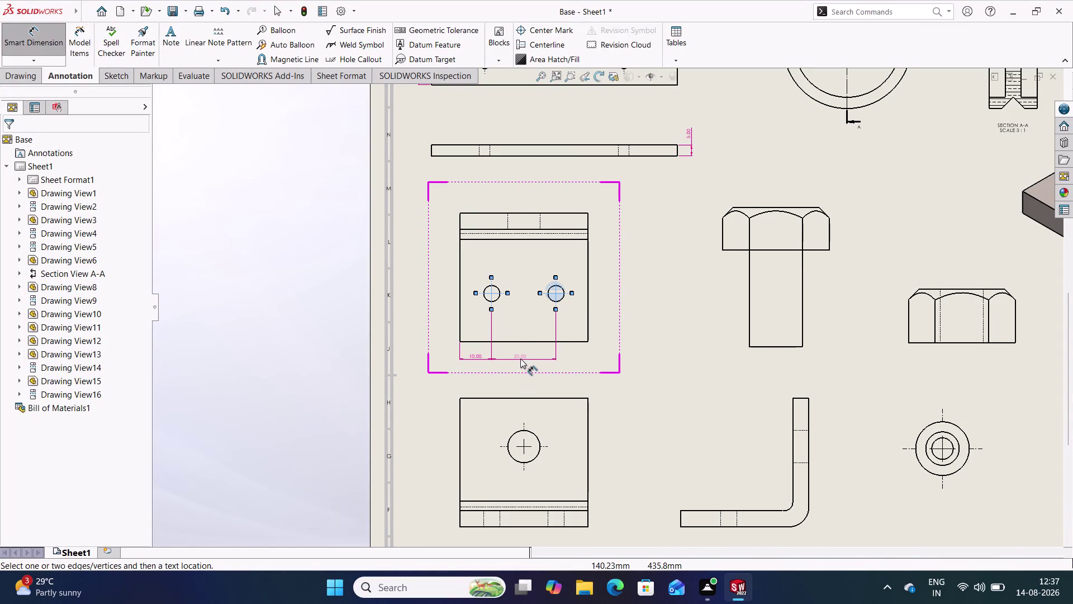
click(521, 358)
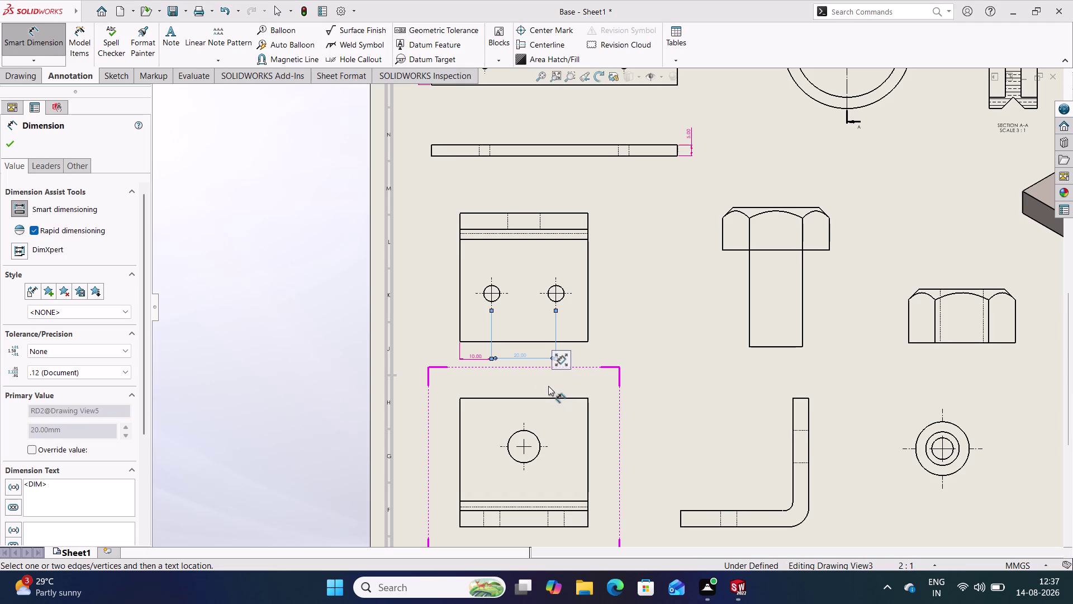
click(663, 322)
Add the Ø5.00 diameter dimension to the right hole.
scroll(down, 3)
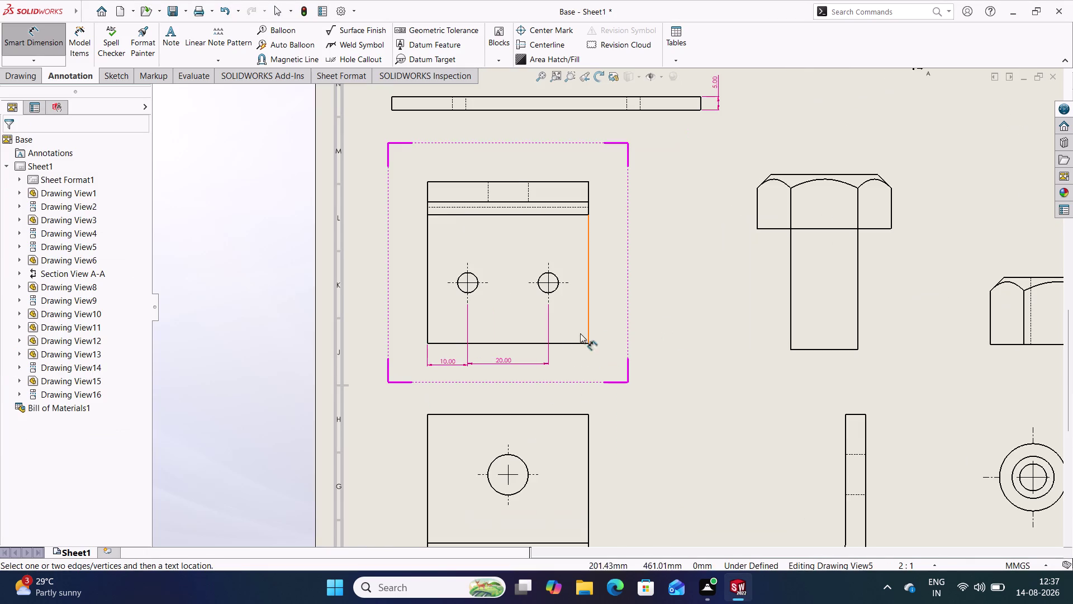
scroll(down, 3)
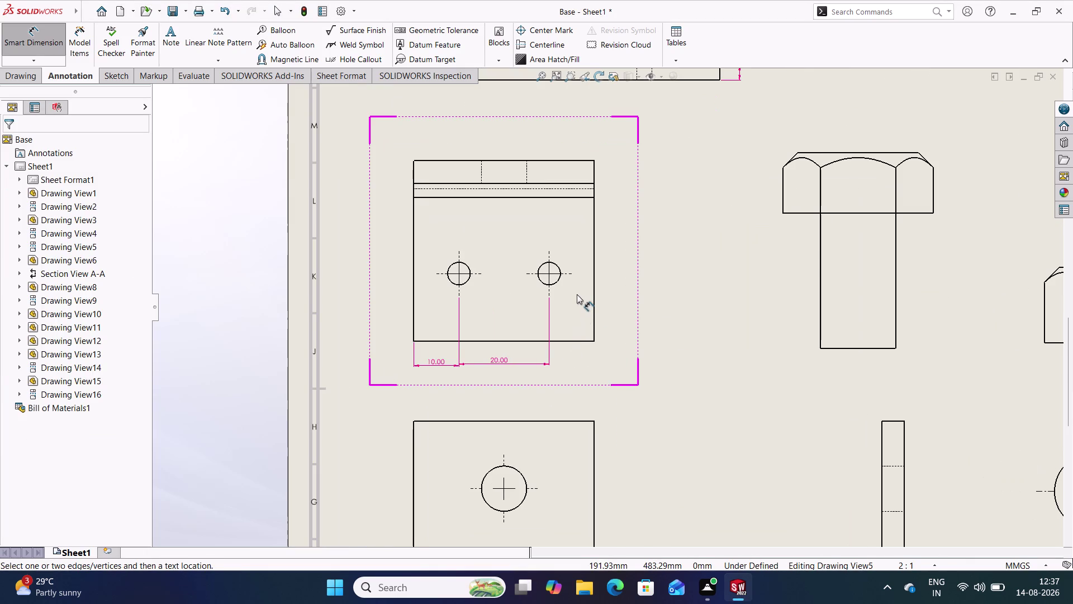
click(560, 267)
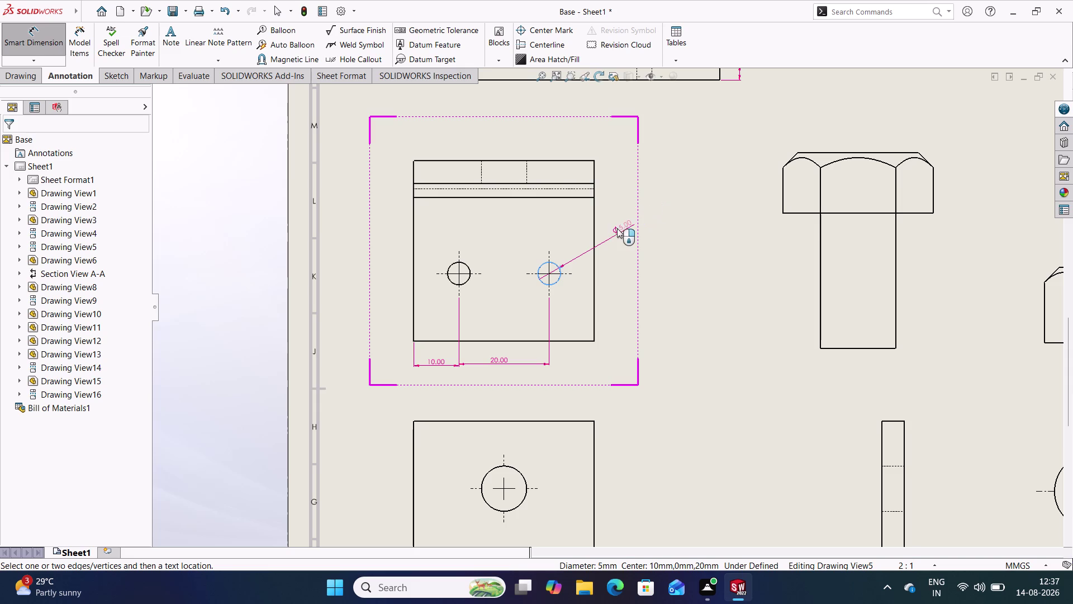
click(614, 233)
click(685, 254)
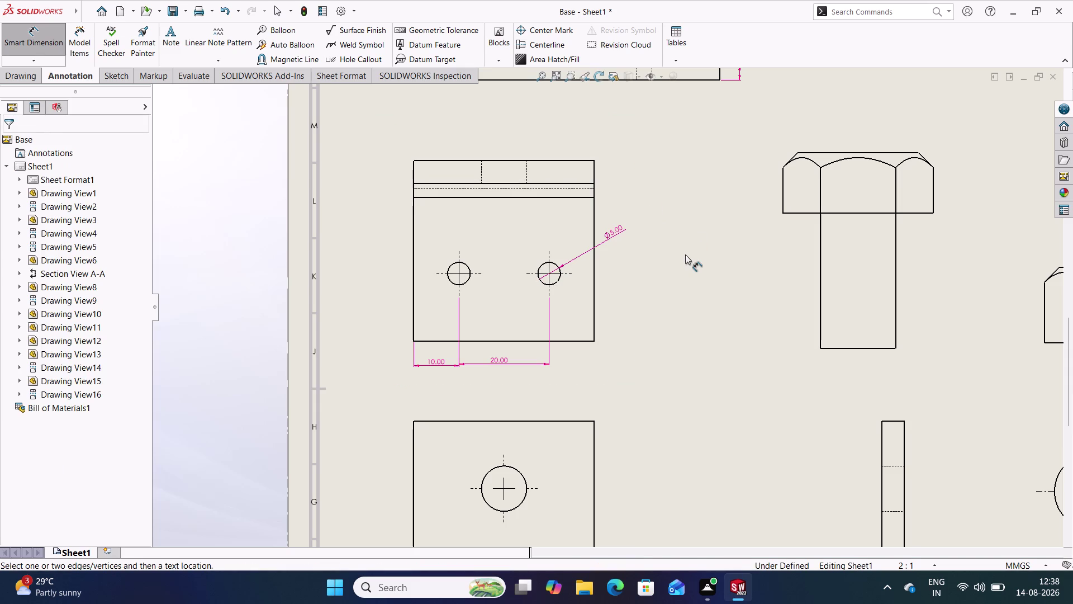
double_click(619, 234)
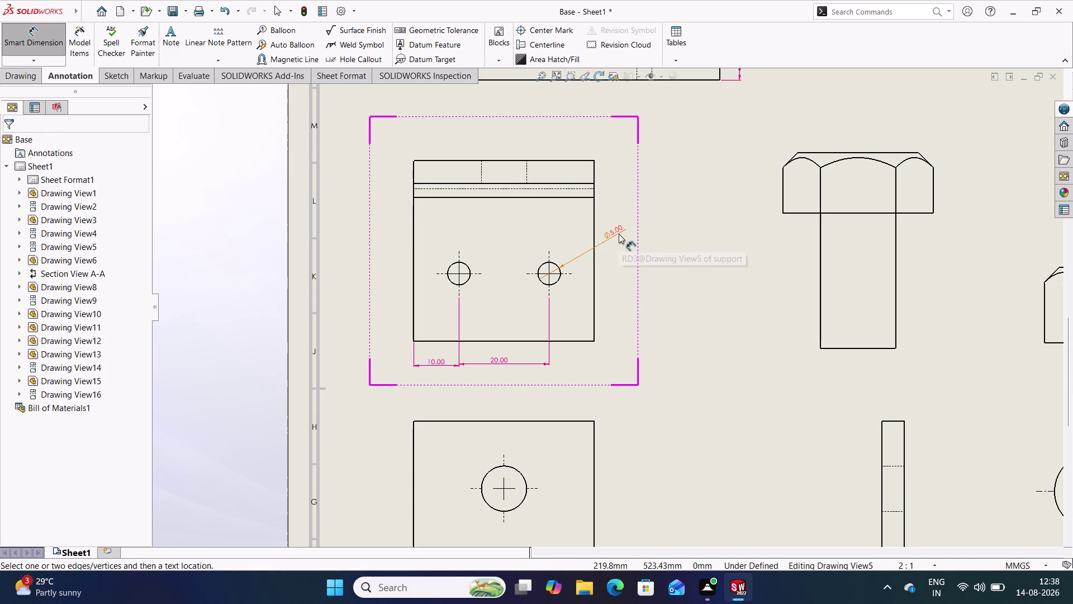
Prefix the Ø5.00 dimension text with '2 Holes' followed by a line break.
scroll(down, 3)
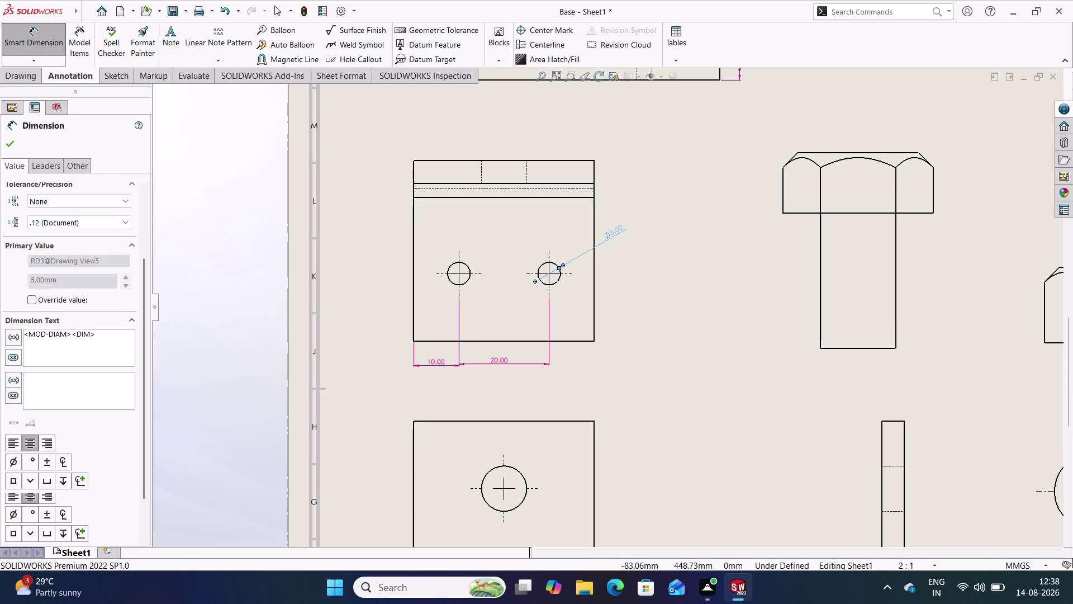
click(25, 332)
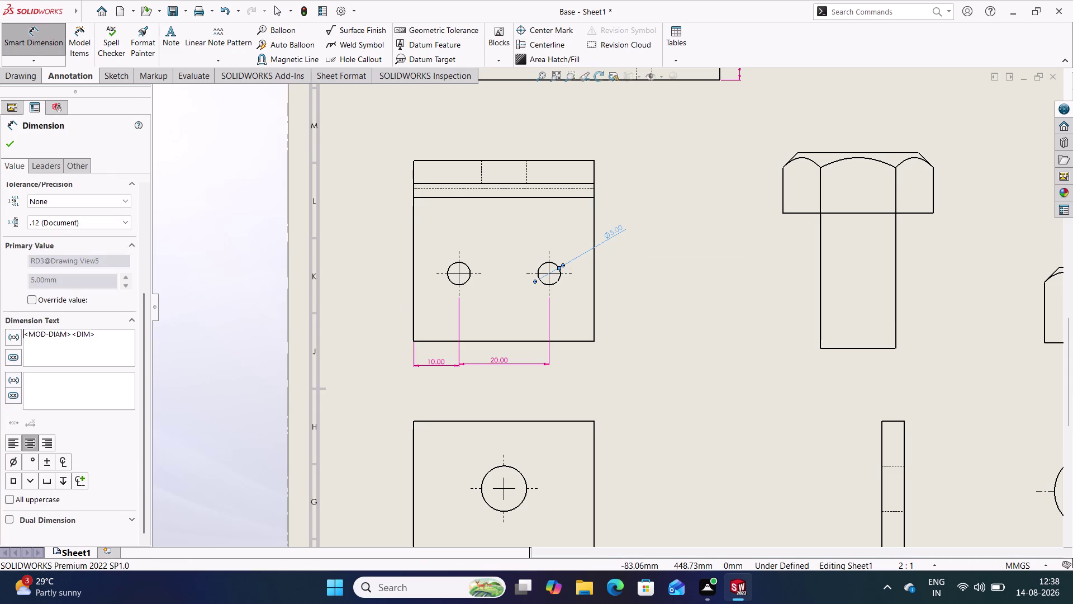
text(2 H)
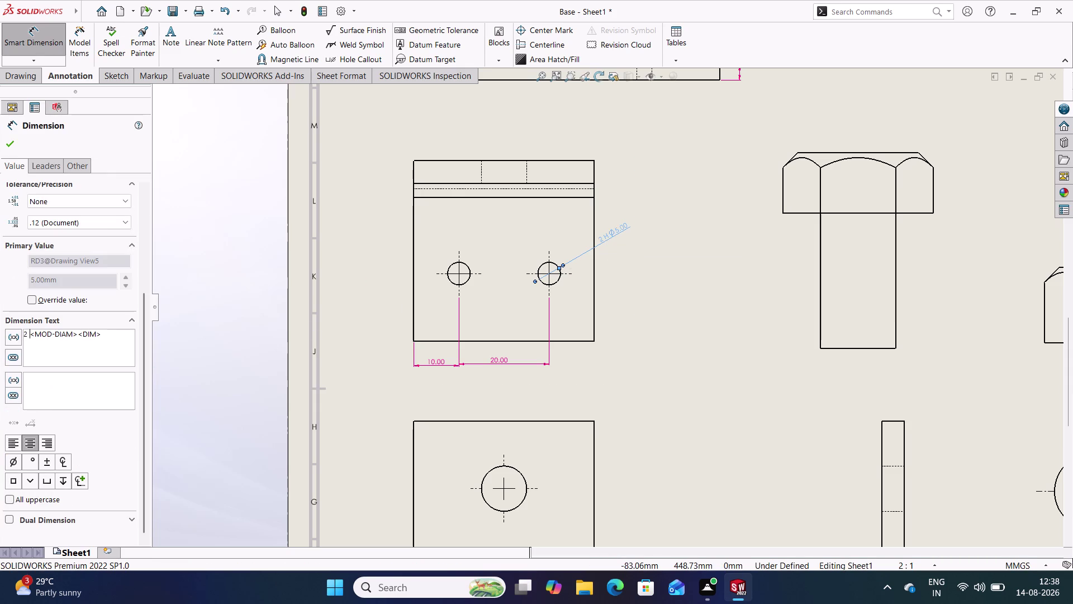
text(oles)
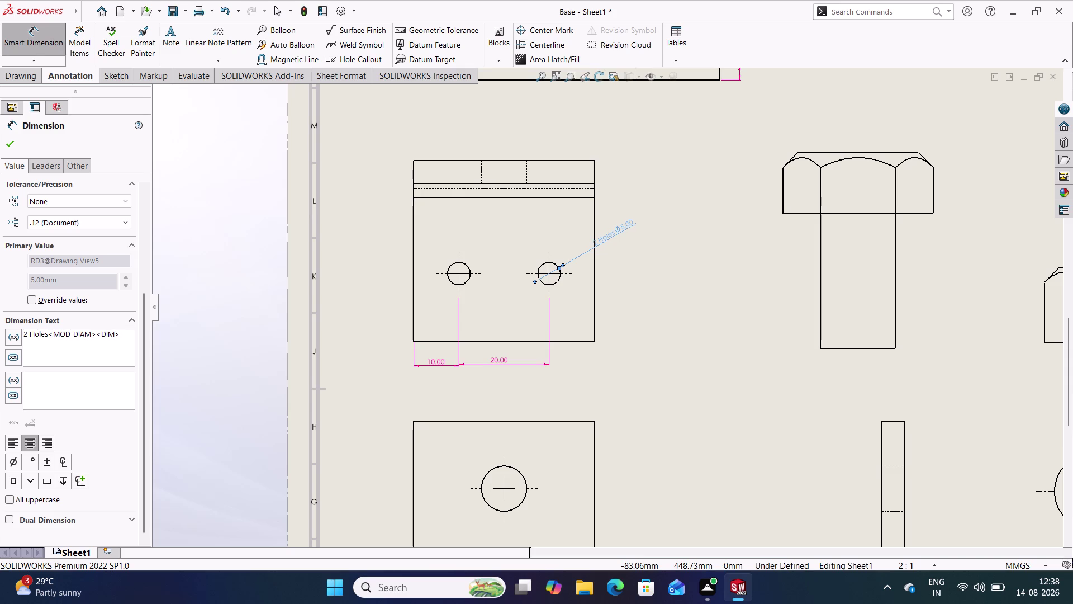
key(space)
key(Return)
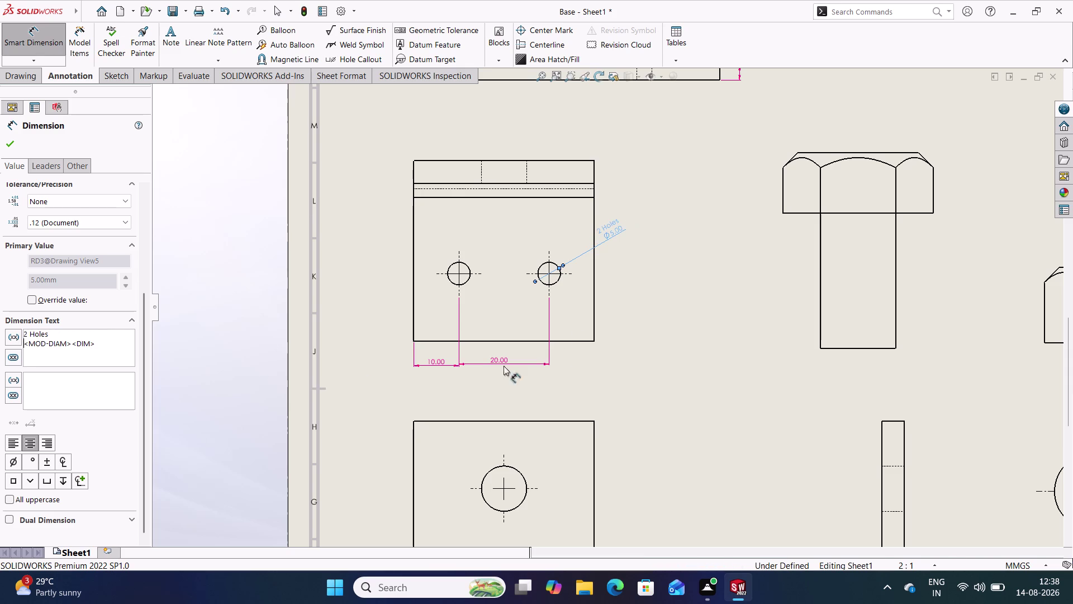
click(639, 332)
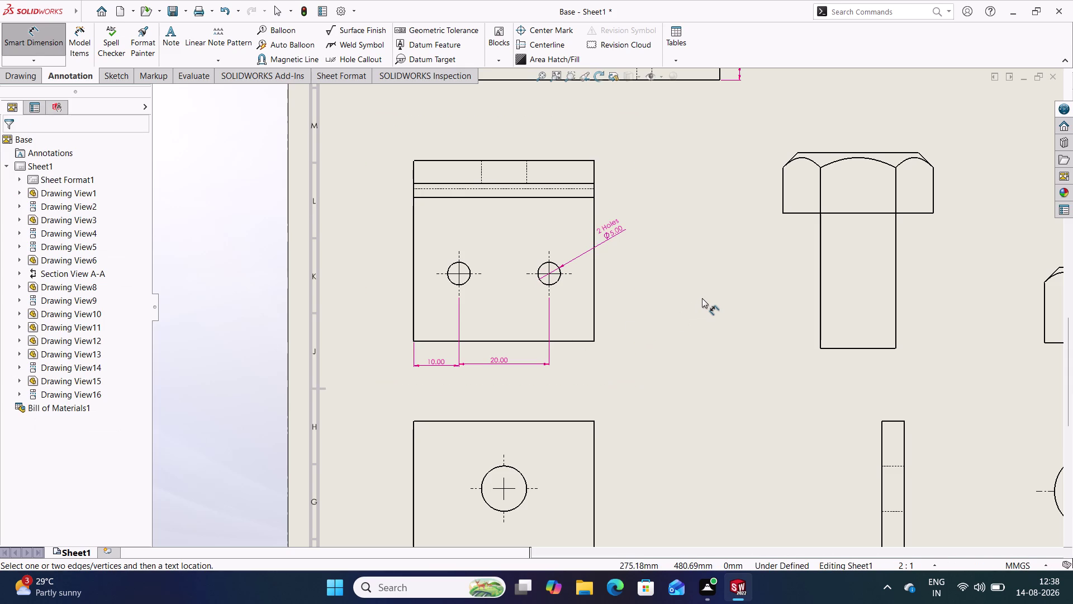
Dimension the left hole 15.00 above the plate's bottom edge.
click(453, 272)
click(432, 342)
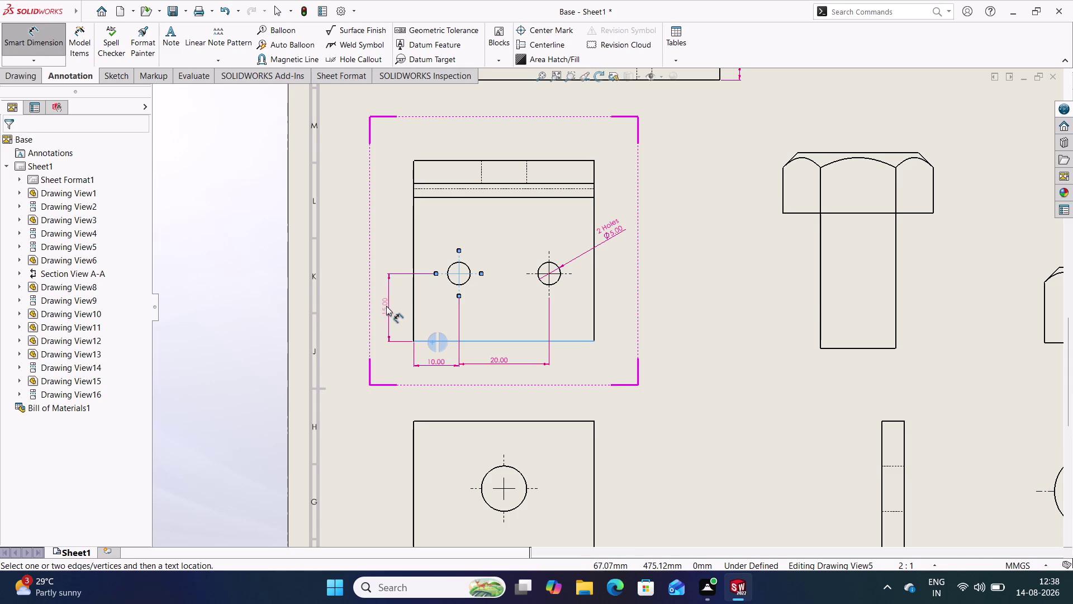
click(391, 306)
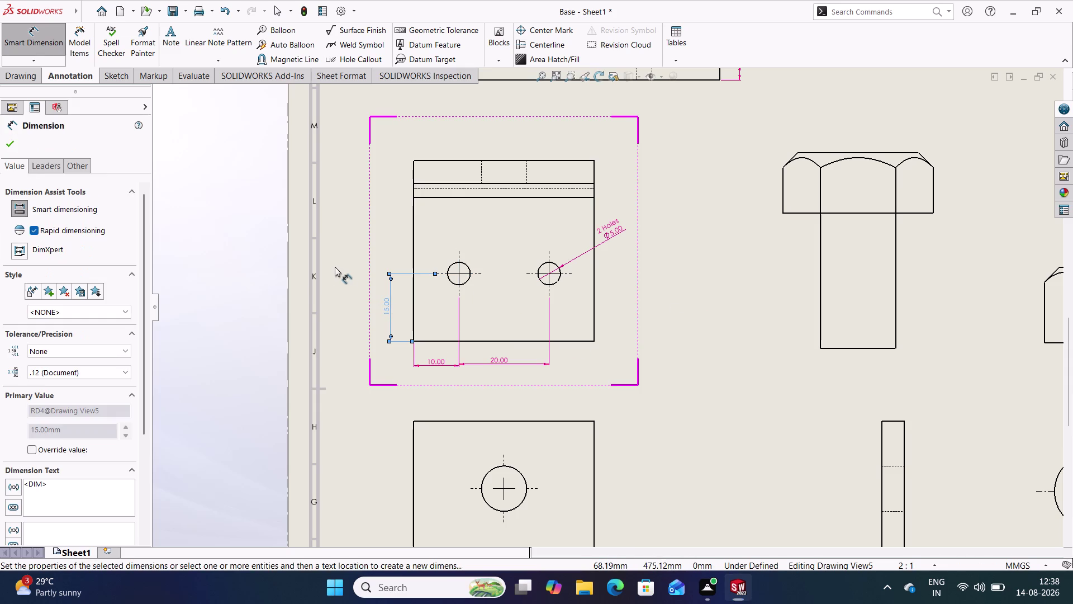
click(343, 266)
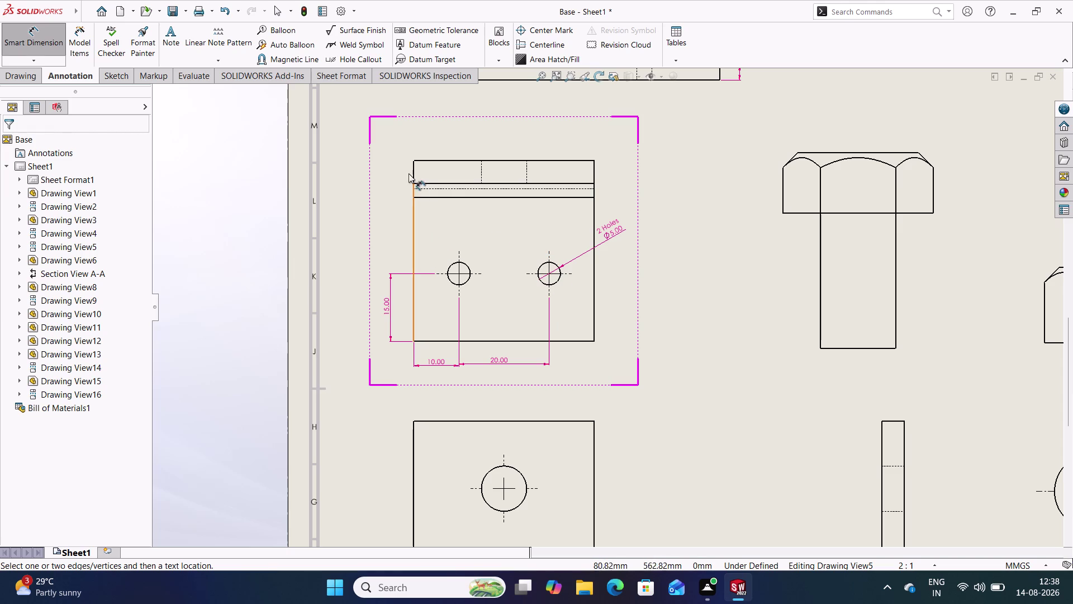
Add the 40.00 overall height dimension on the left side of the view.
click(420, 162)
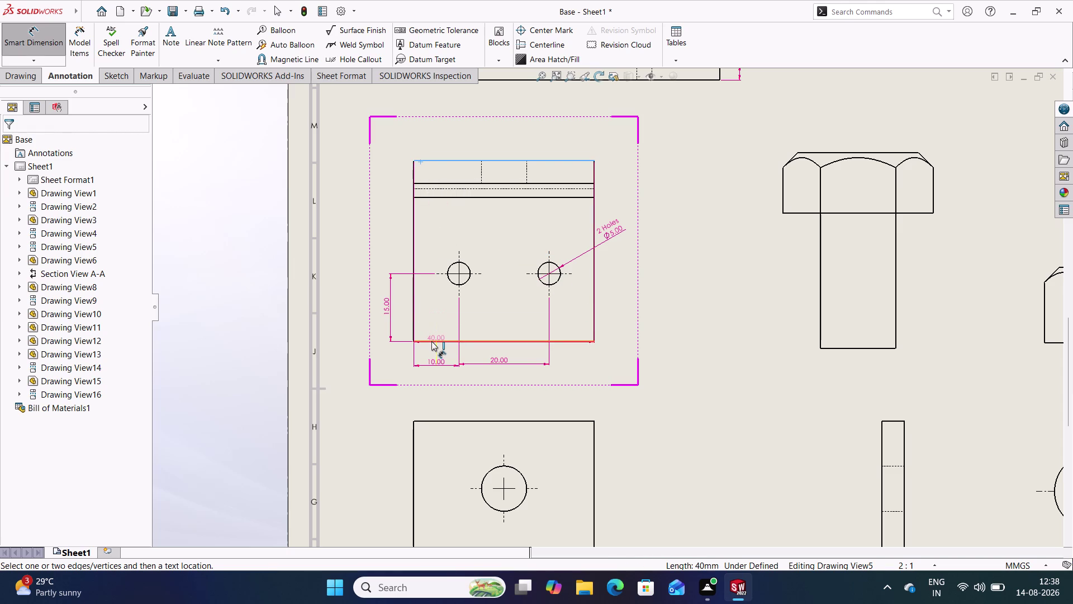
click(431, 340)
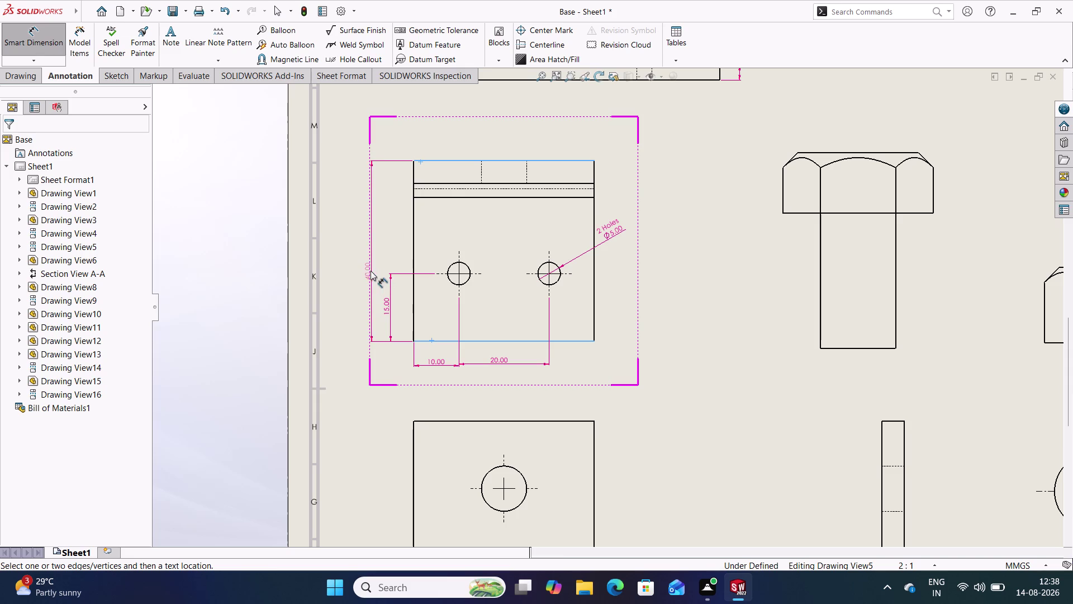
click(362, 264)
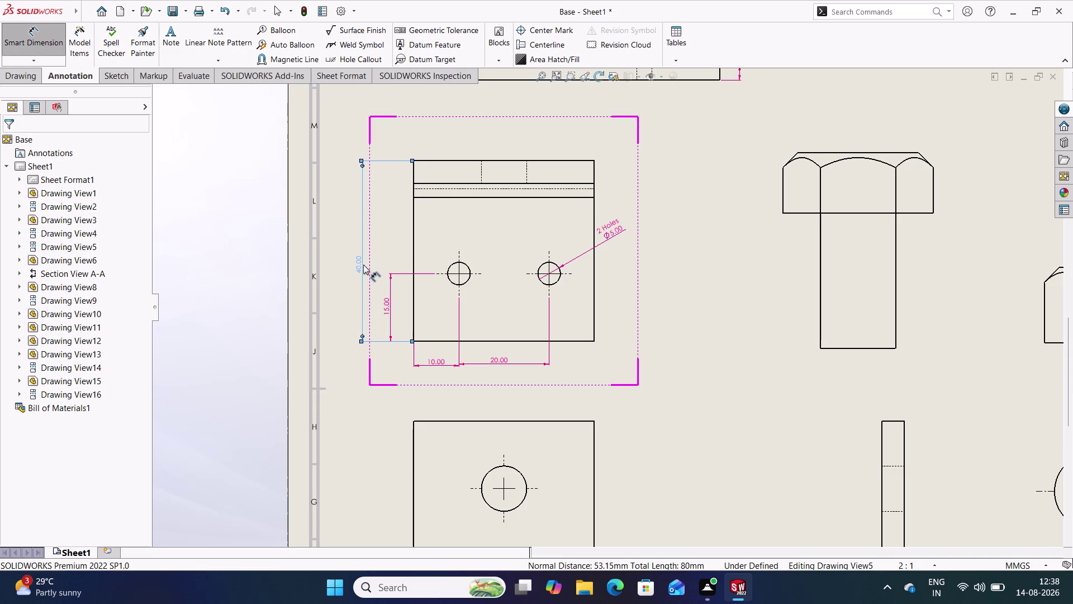
click(346, 364)
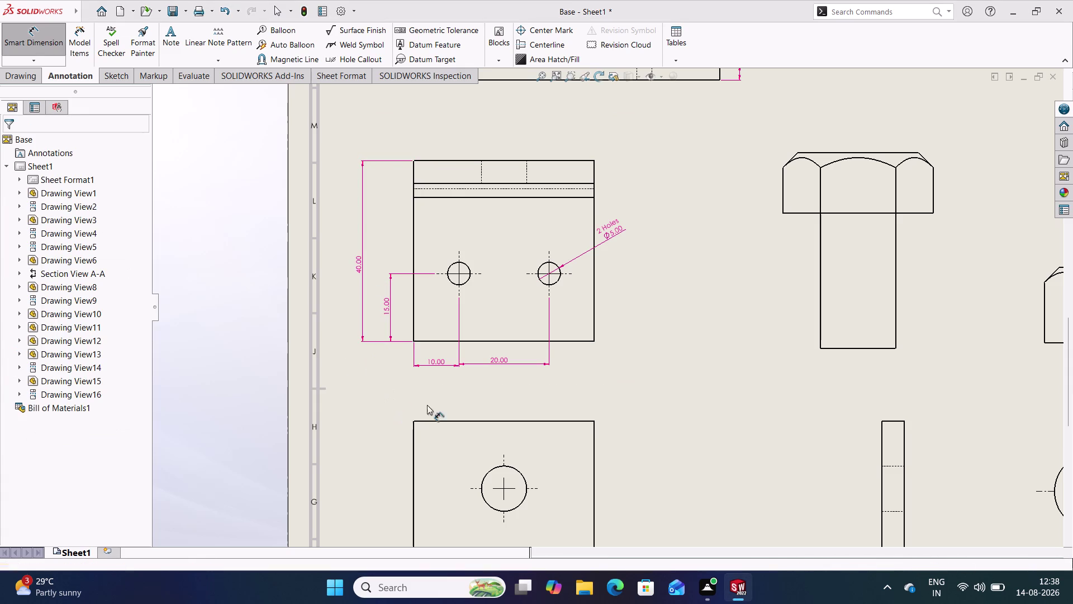
scroll(up, 3)
scroll(down, 3)
scroll(up, 3)
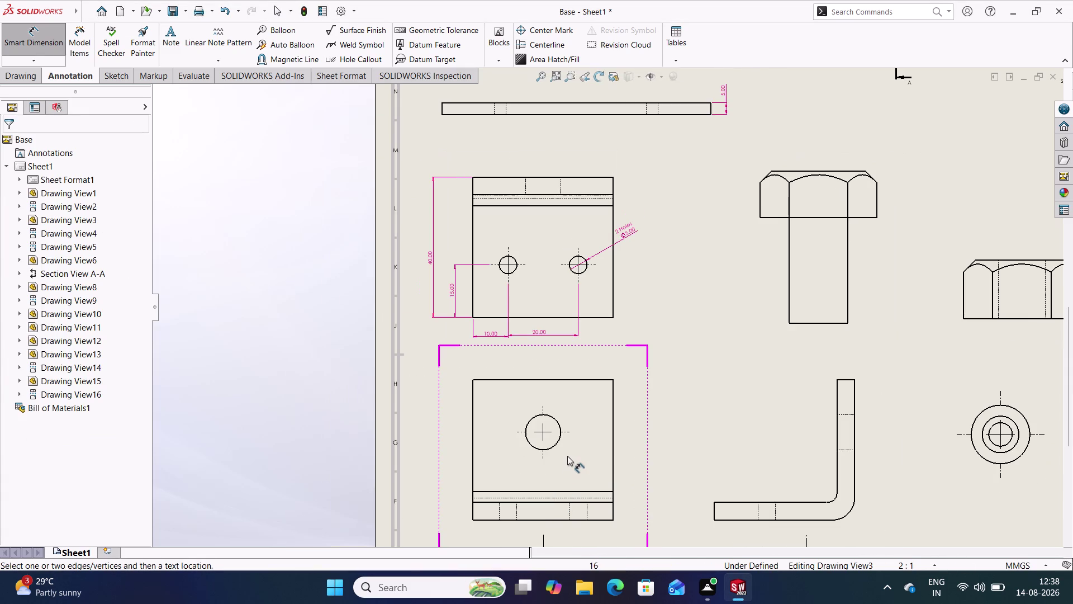
scroll(down, 3)
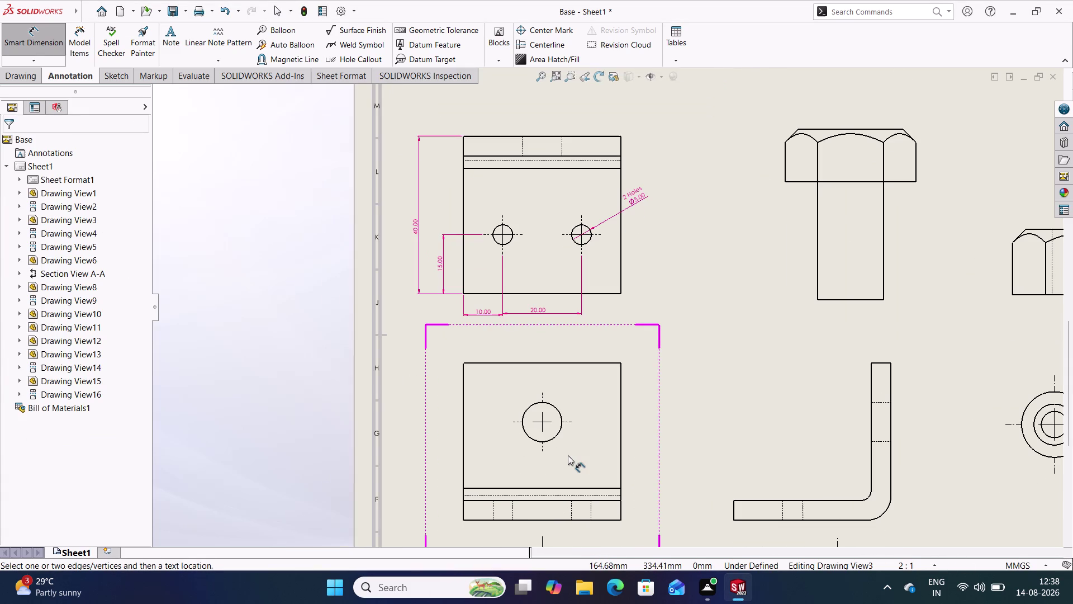
click(559, 364)
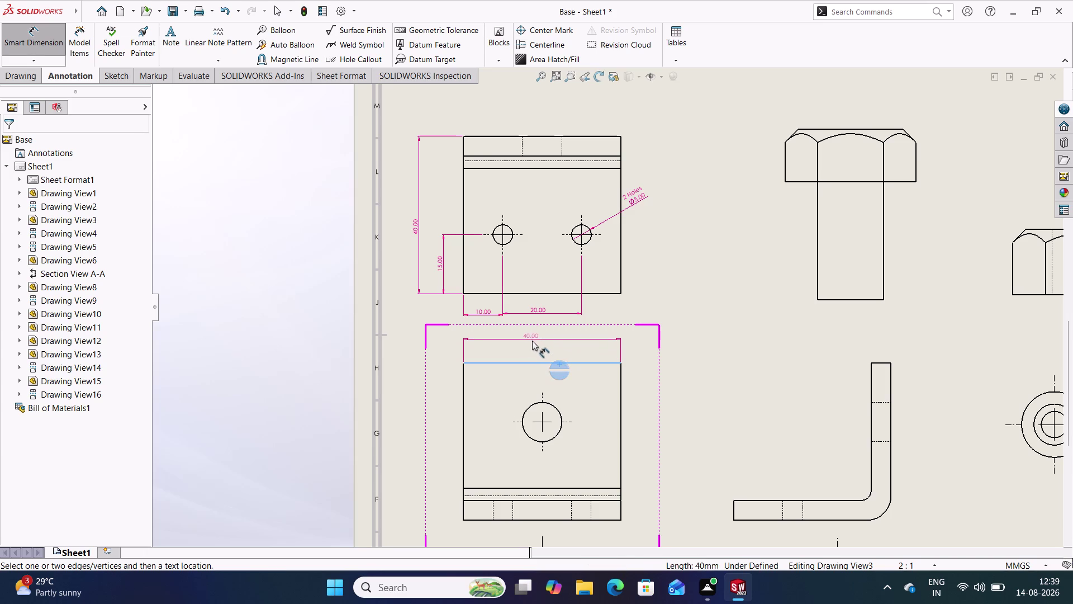
Add the 40.00 width and the Ø10.00 hole diameter to the lower plate view.
click(532, 342)
scroll(up, 3)
click(675, 392)
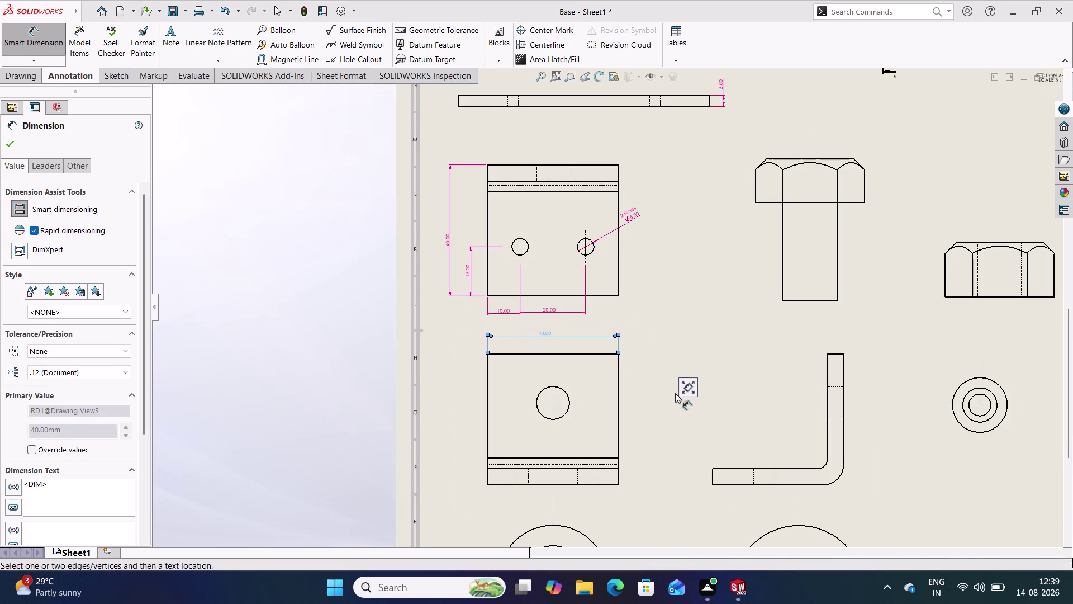
scroll(down, 3)
scroll(up, 3)
scroll(down, 3)
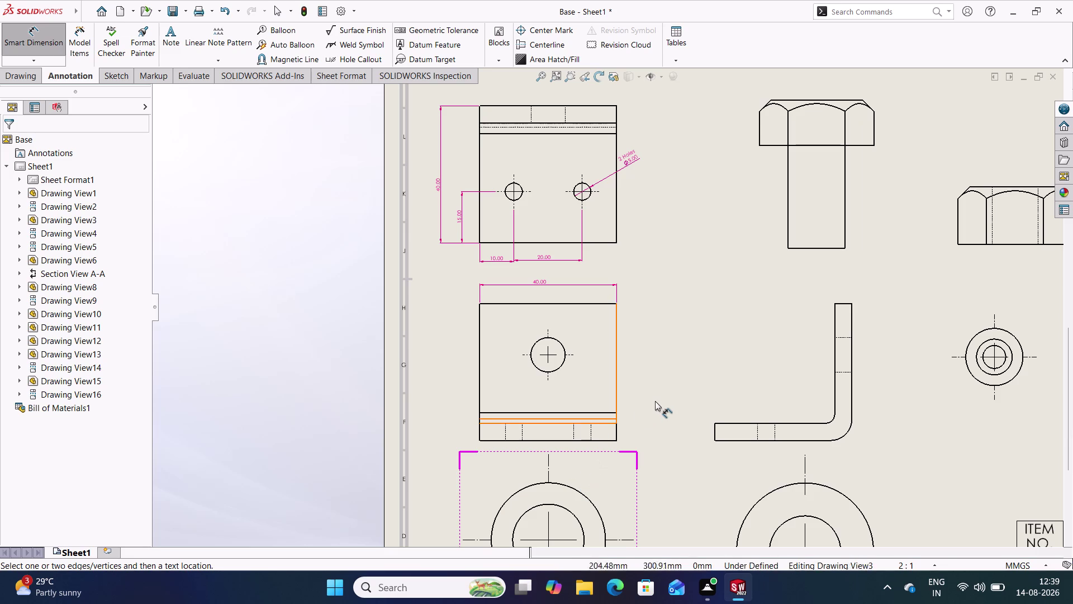
click(567, 343)
click(562, 342)
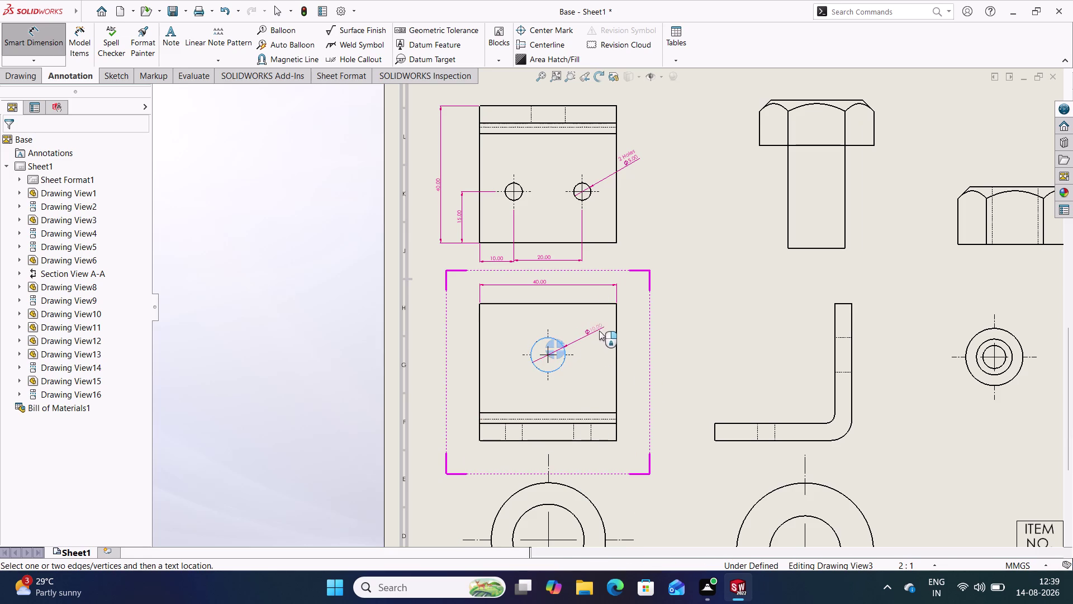
click(645, 316)
click(702, 328)
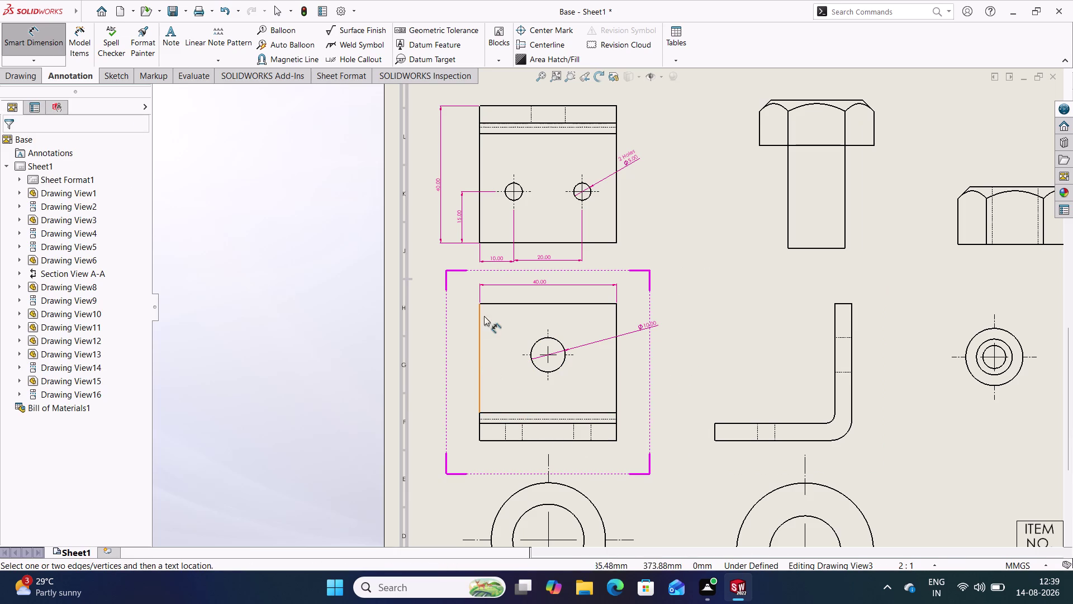
Add the 40.00 height and the 15.00 hole-centre distance from the top edge.
click(503, 302)
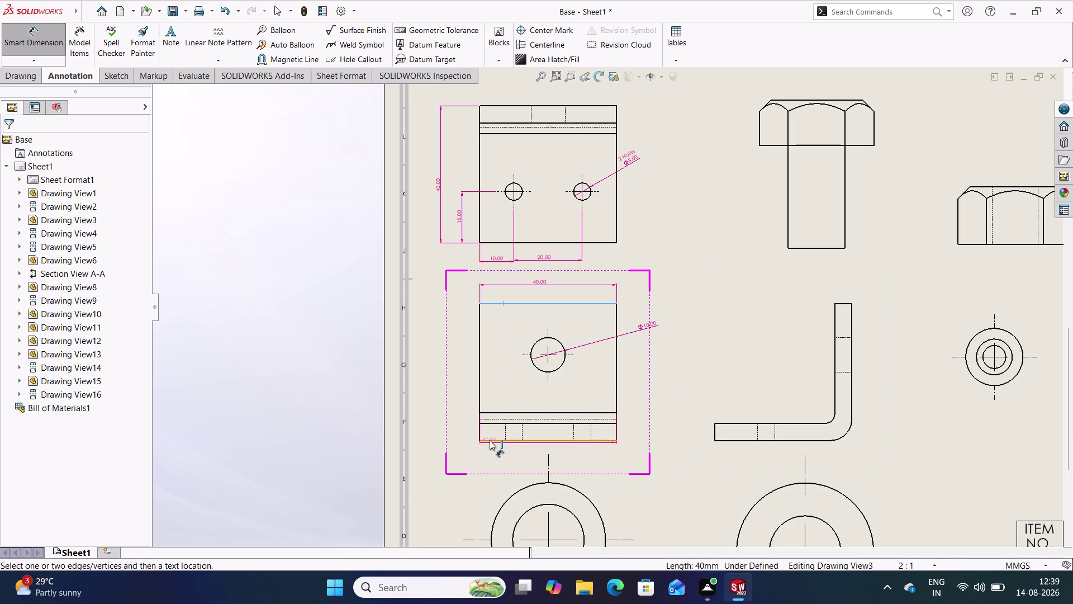
click(489, 440)
click(456, 368)
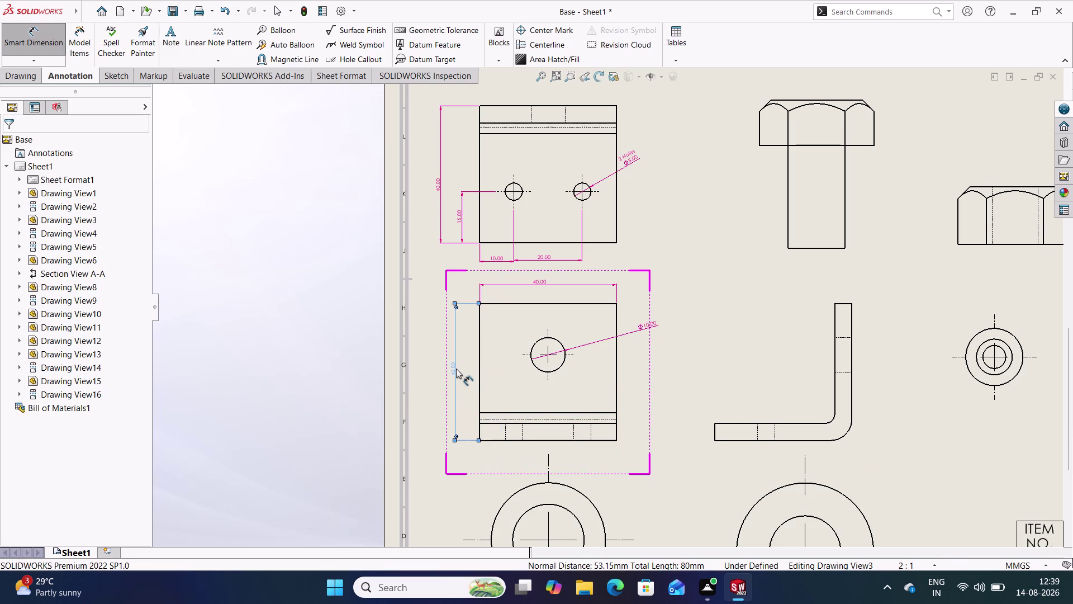
click(468, 345)
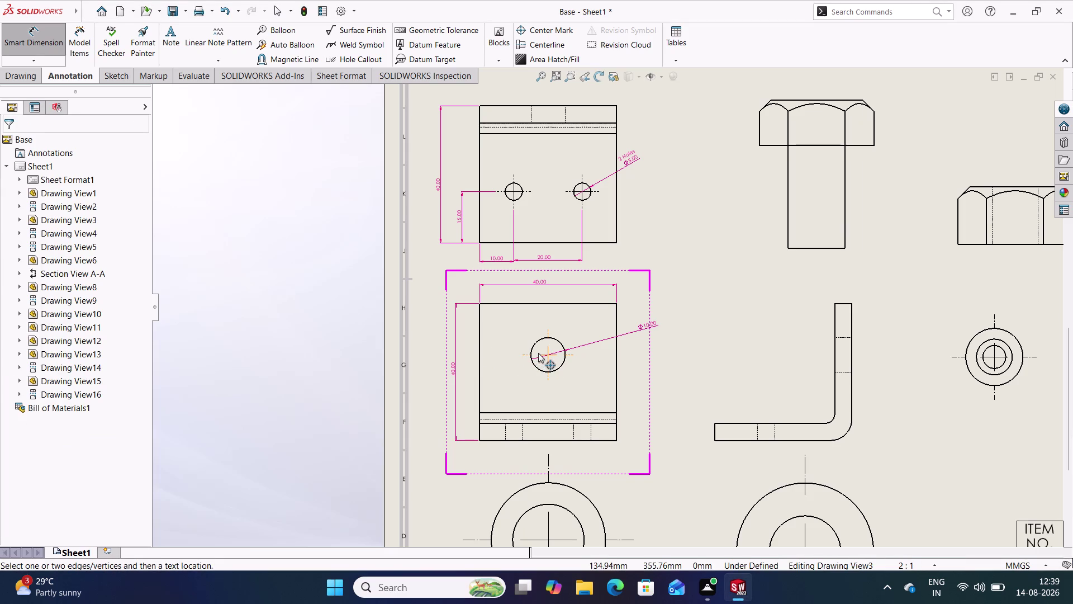
click(535, 354)
click(530, 302)
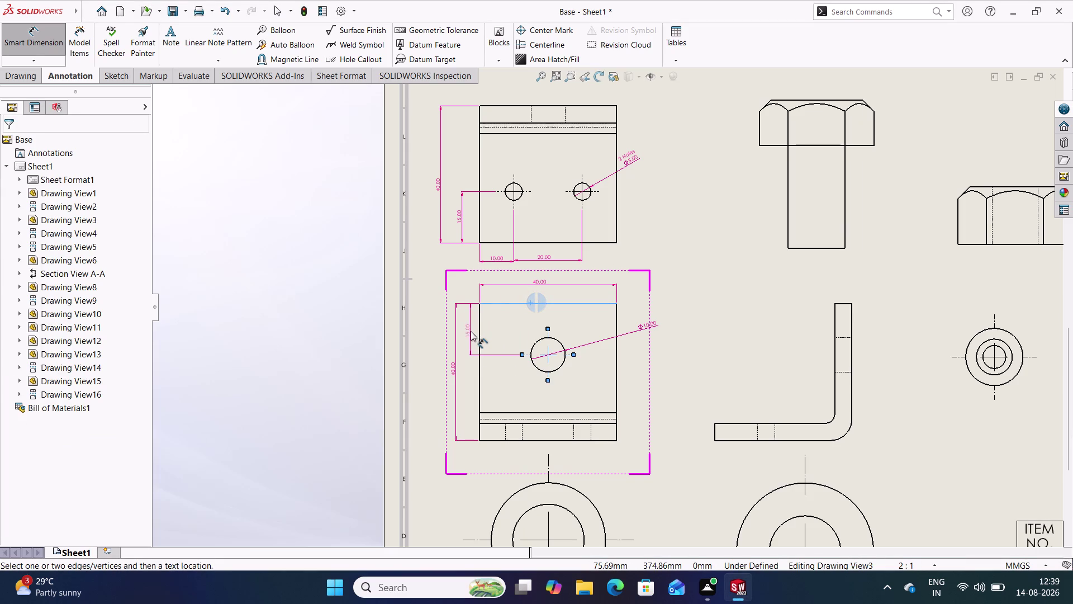
click(470, 331)
click(704, 338)
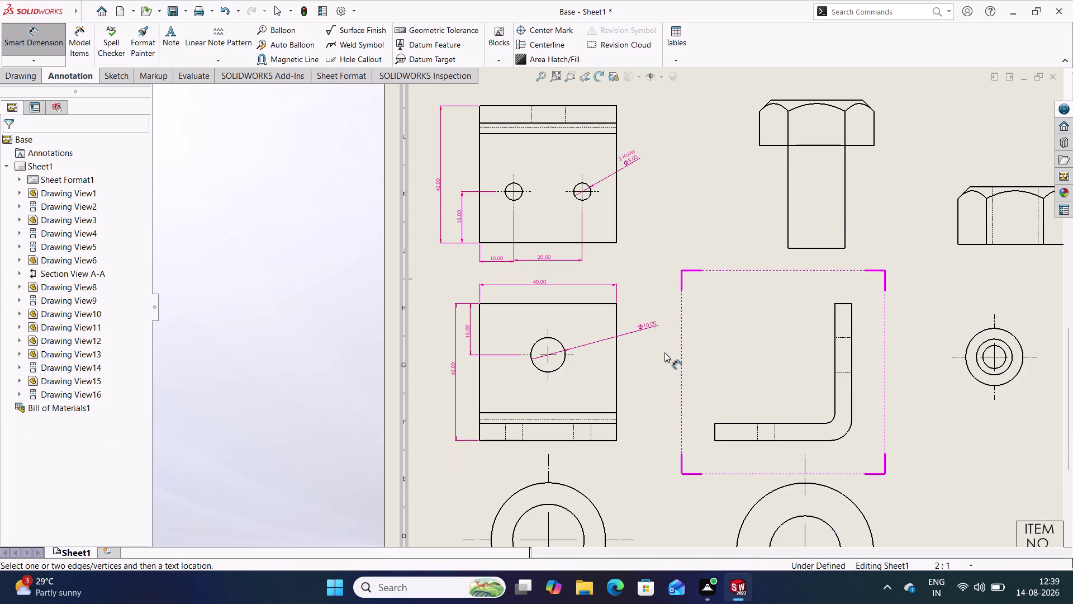
Dimension both leg thicknesses of the L-shaped support as 5.00.
scroll(up, 3)
scroll(down, 3)
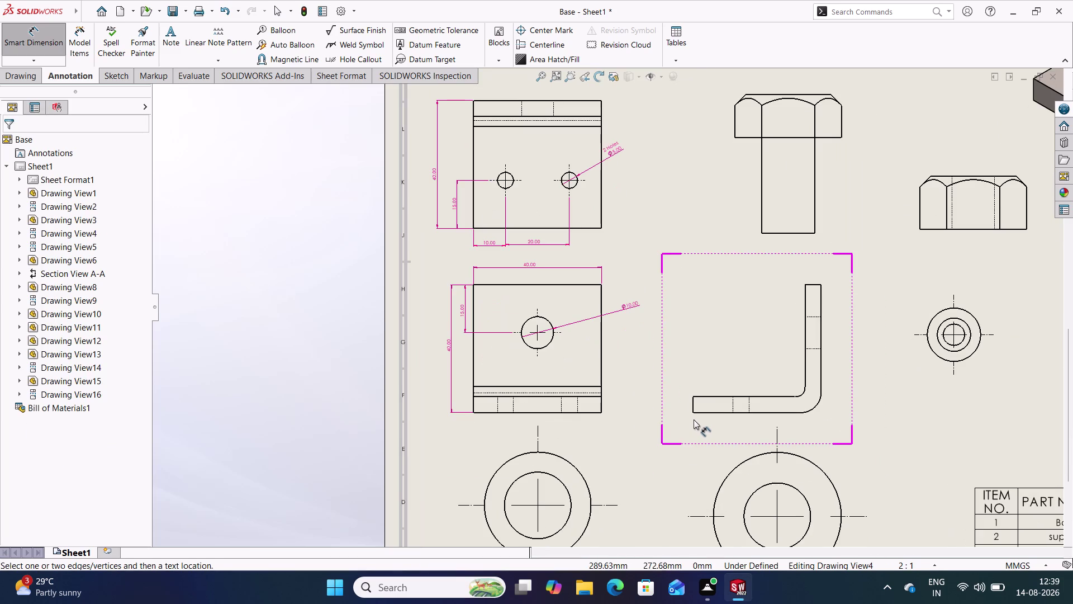
click(693, 402)
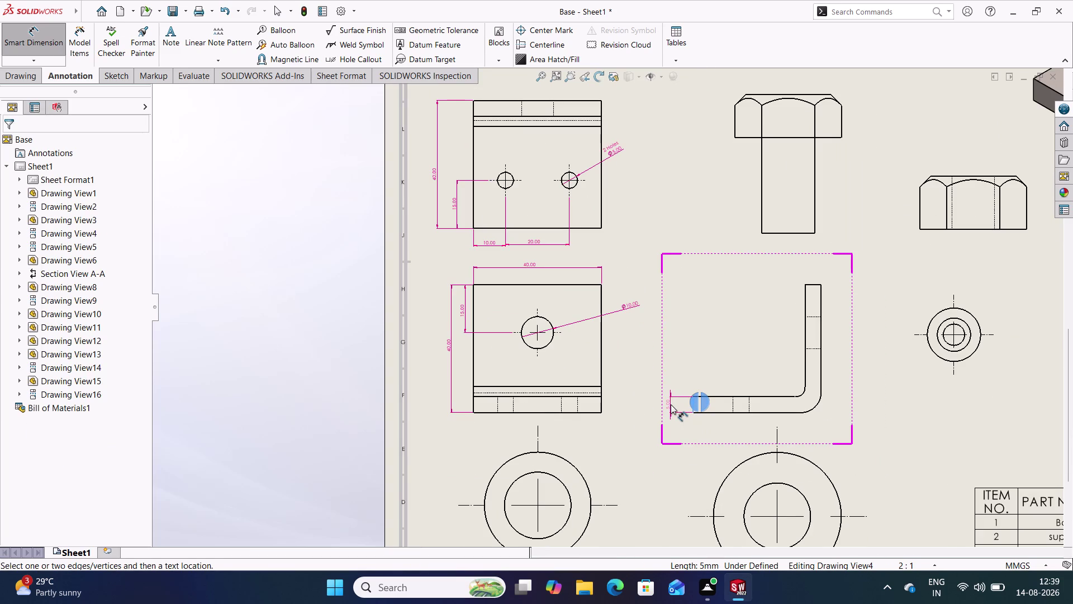
click(672, 366)
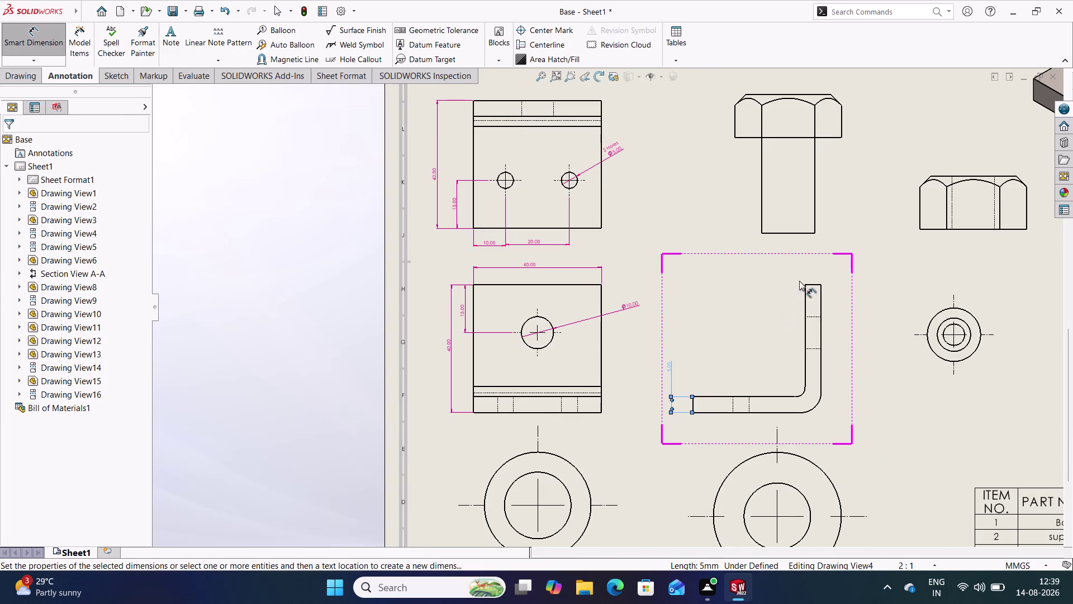
click(810, 284)
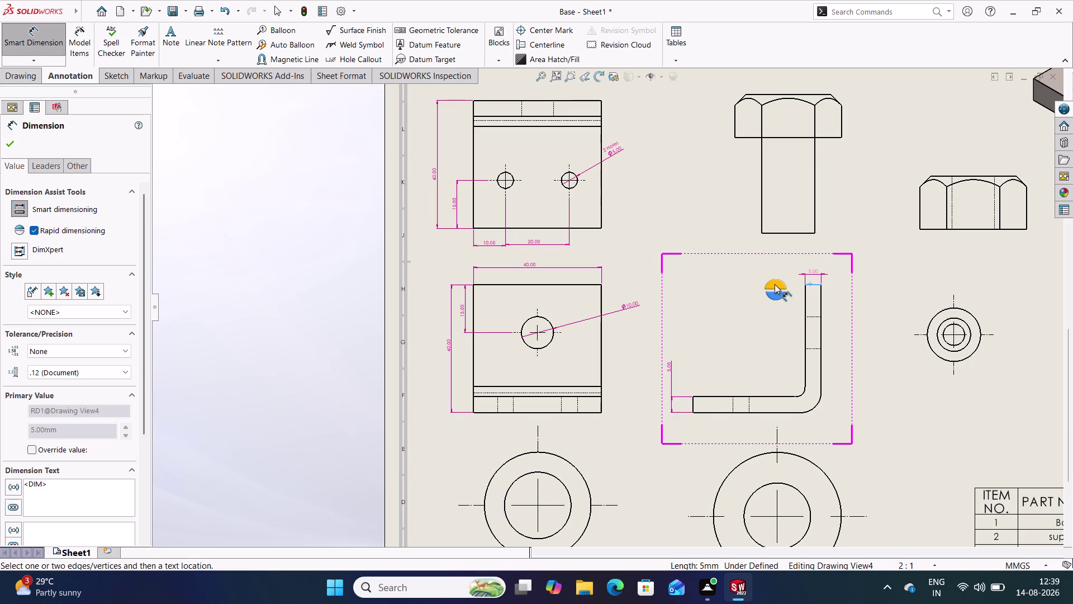
click(833, 267)
click(721, 284)
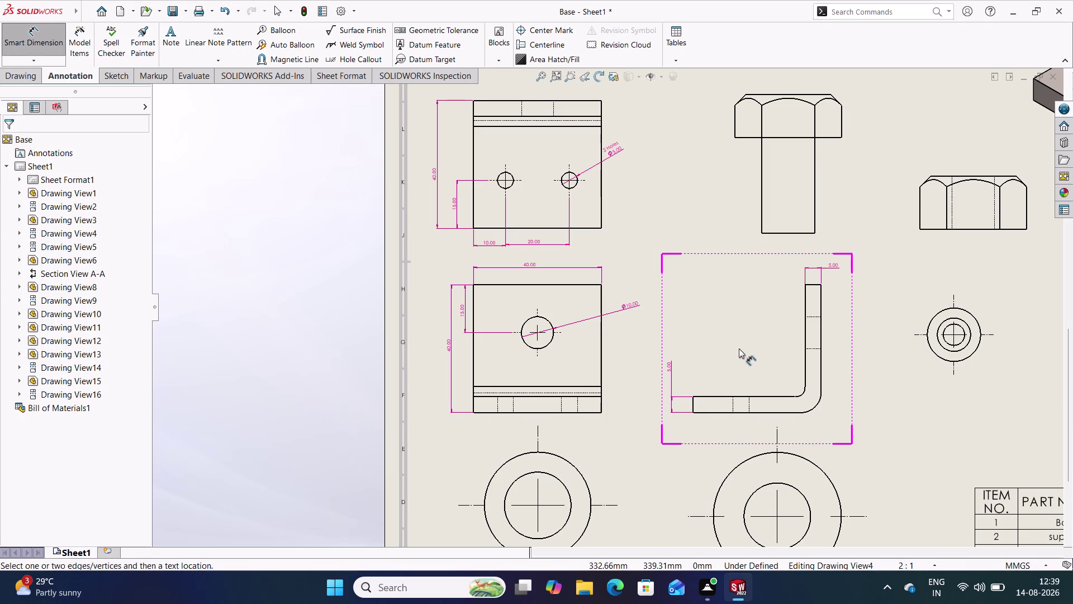
Add a radius dimension to the outer bend arc.
click(816, 408)
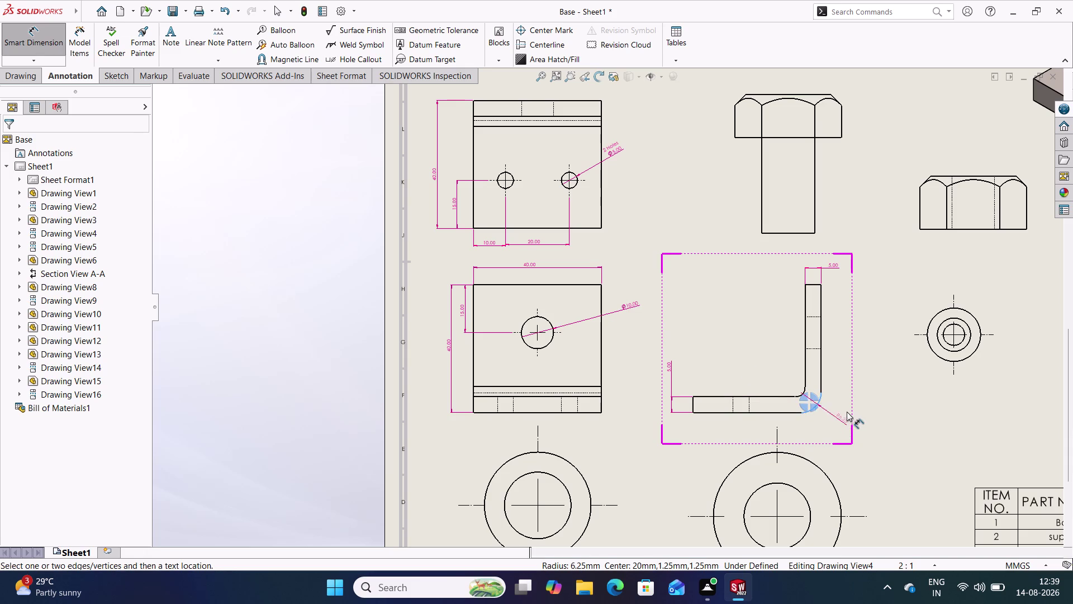
click(835, 423)
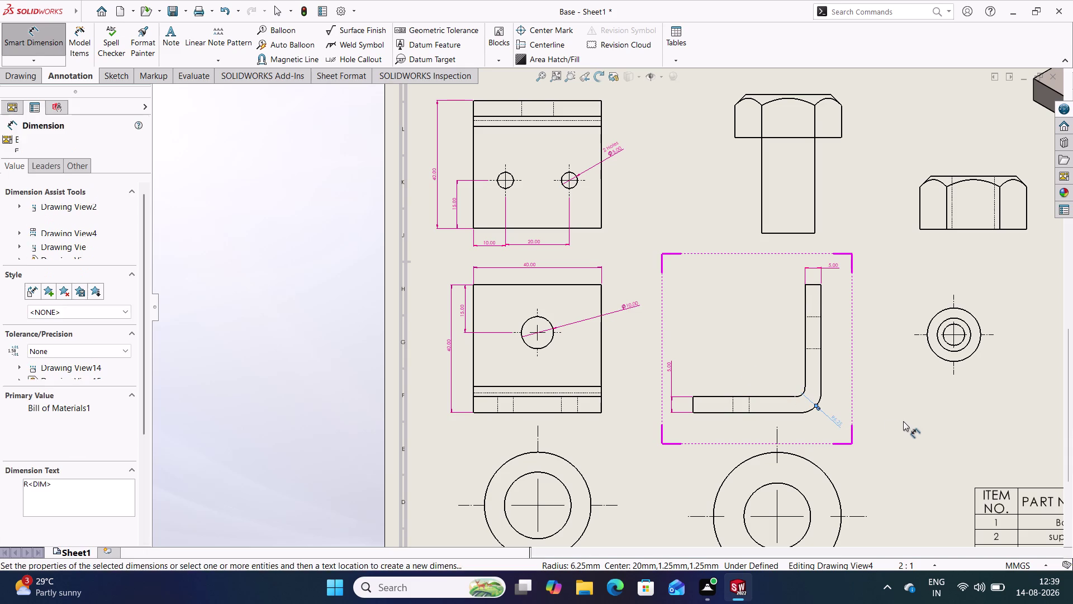
click(902, 422)
scroll(down, 3)
scroll(down, 3)
scroll(down, 3)
scroll(up, 3)
scroll(up, 3)
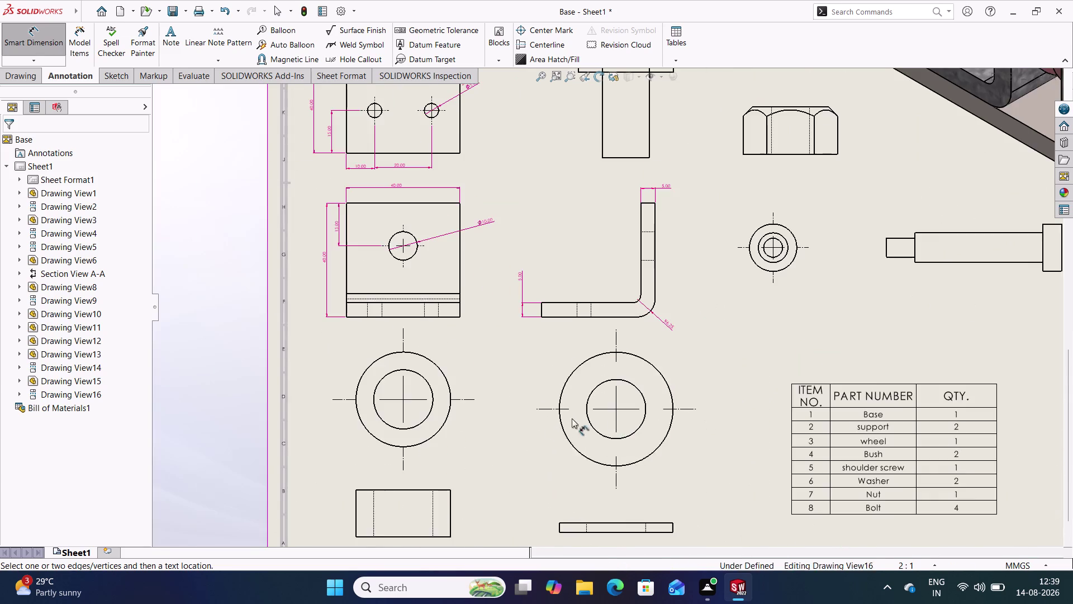
Zoom out and back in on Drawing View6 and Section A-A at the top of the sheet.
scroll(up, 3)
scroll(down, 3)
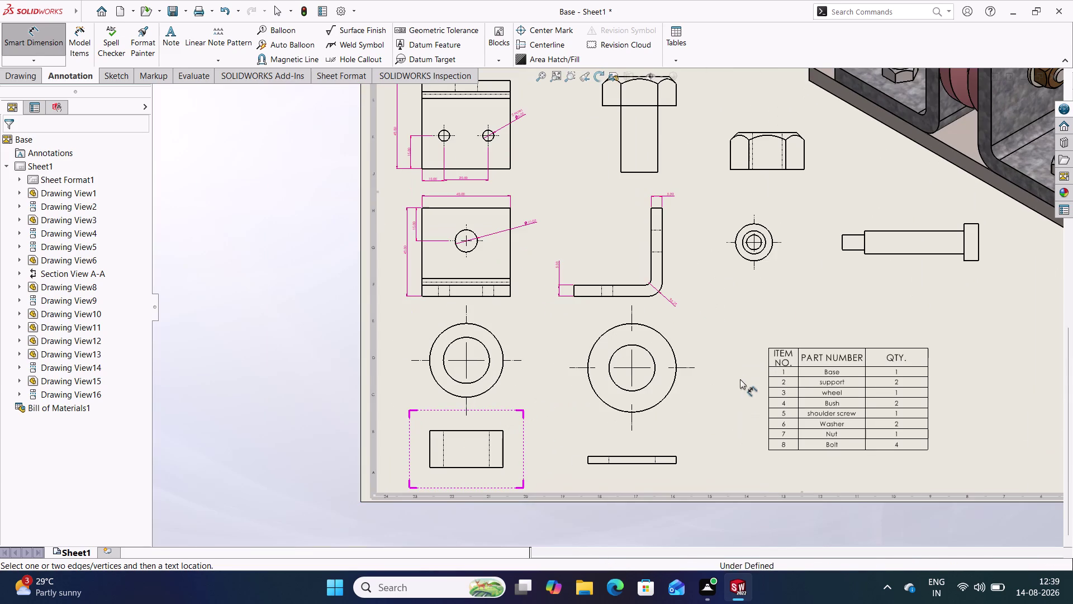
scroll(up, 3)
scroll(up, 3)
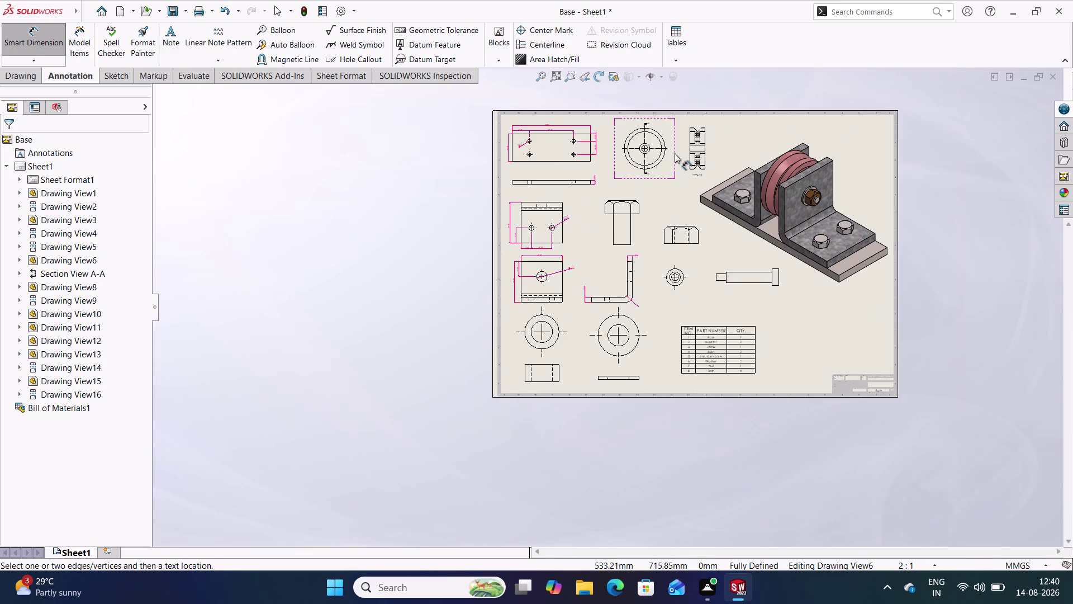
scroll(down, 3)
scroll(down, 3)
scroll(down, 3)
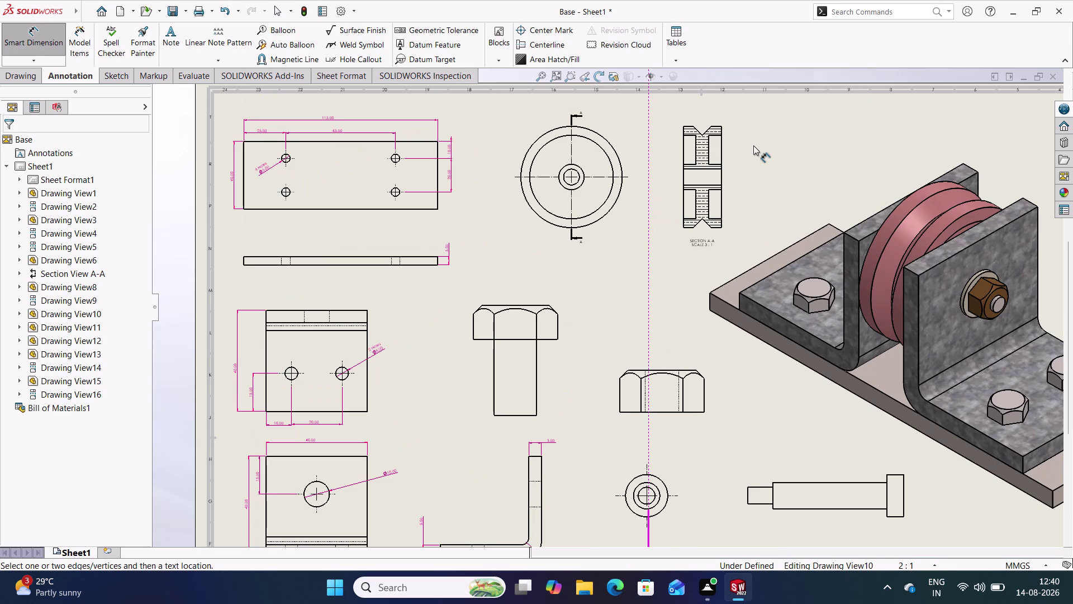
click(599, 134)
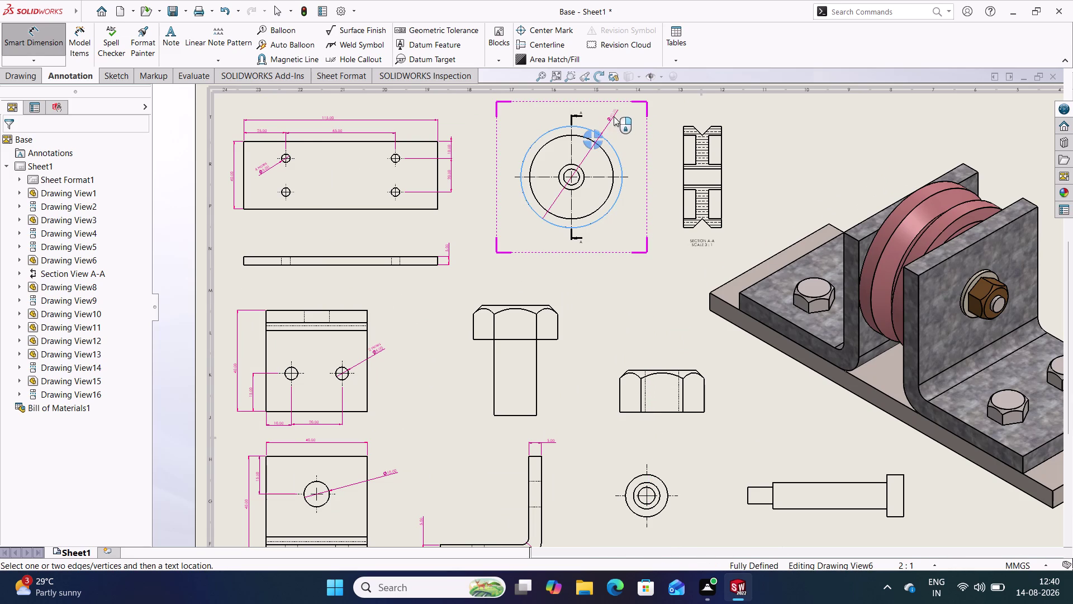
Dimension the wheel's outer circles as Ø40.00 and Ø33.00.
click(616, 115)
scroll(up, 3)
scroll(down, 3)
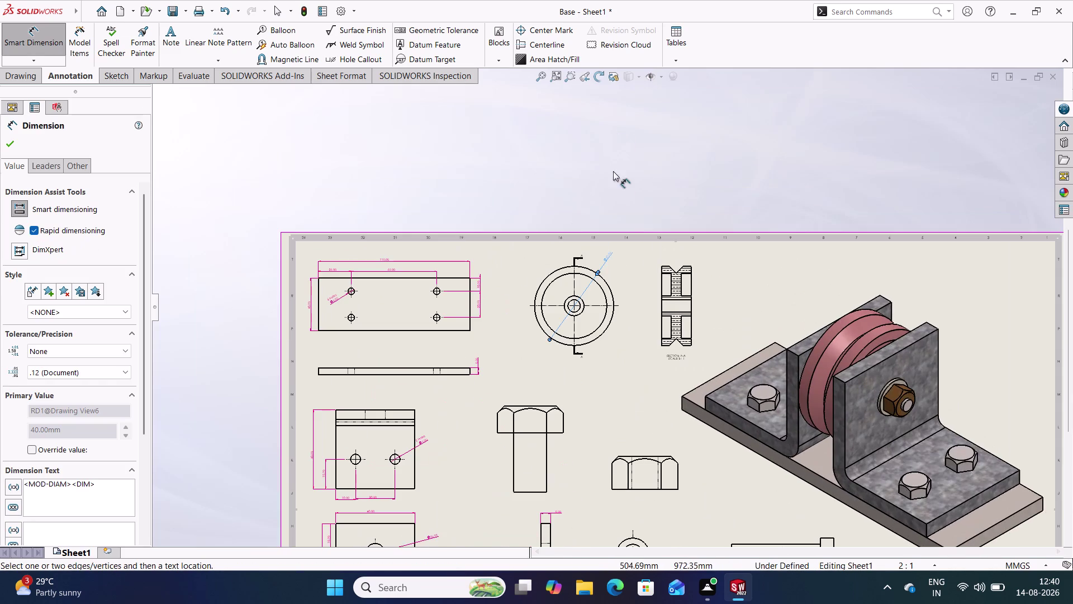
scroll(down, 3)
scroll(down, 3)
scroll(down, 3)
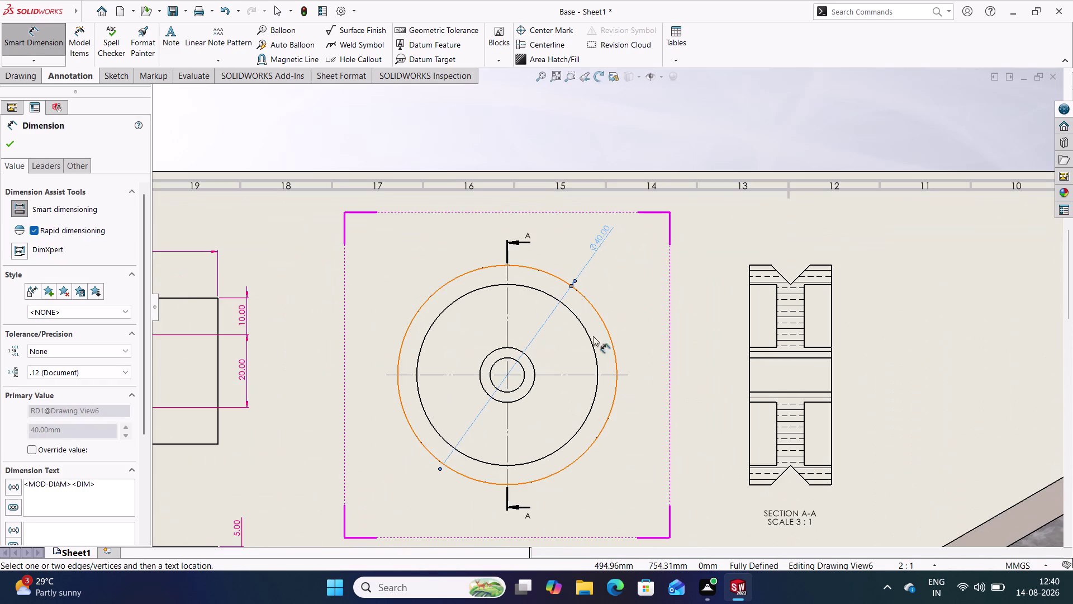
click(580, 323)
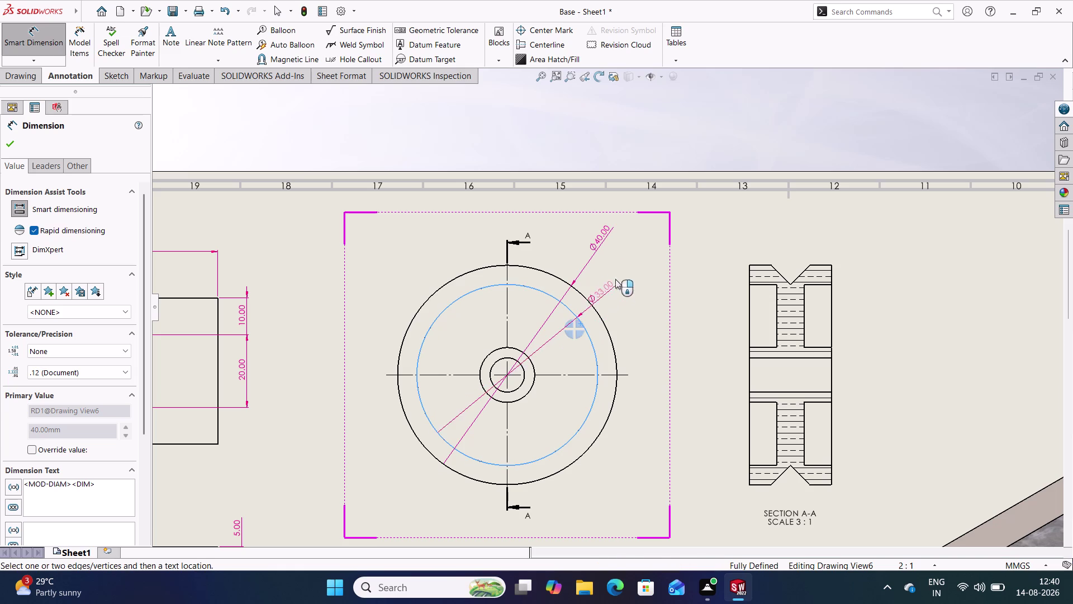
click(626, 260)
click(633, 310)
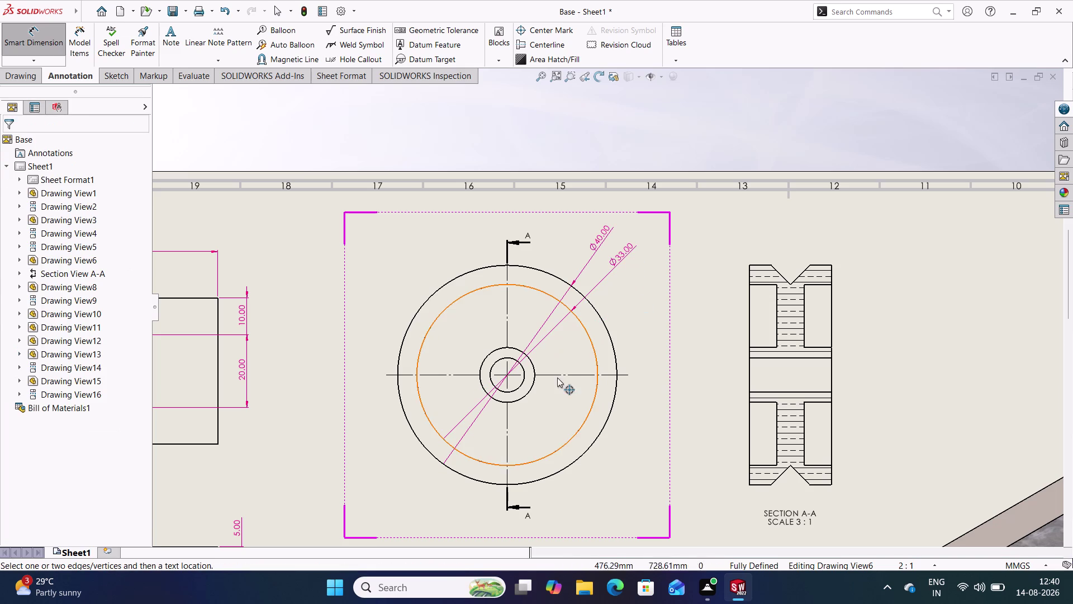
Dimension the hub as Ø10.00 and the bore as Ø6.25.
click(532, 367)
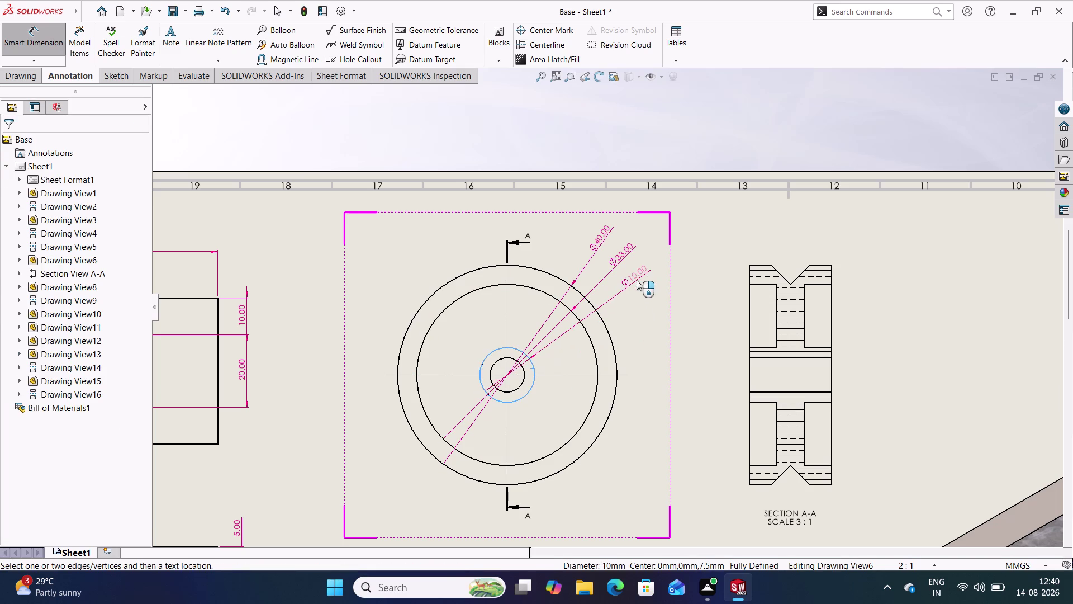
click(637, 280)
click(645, 329)
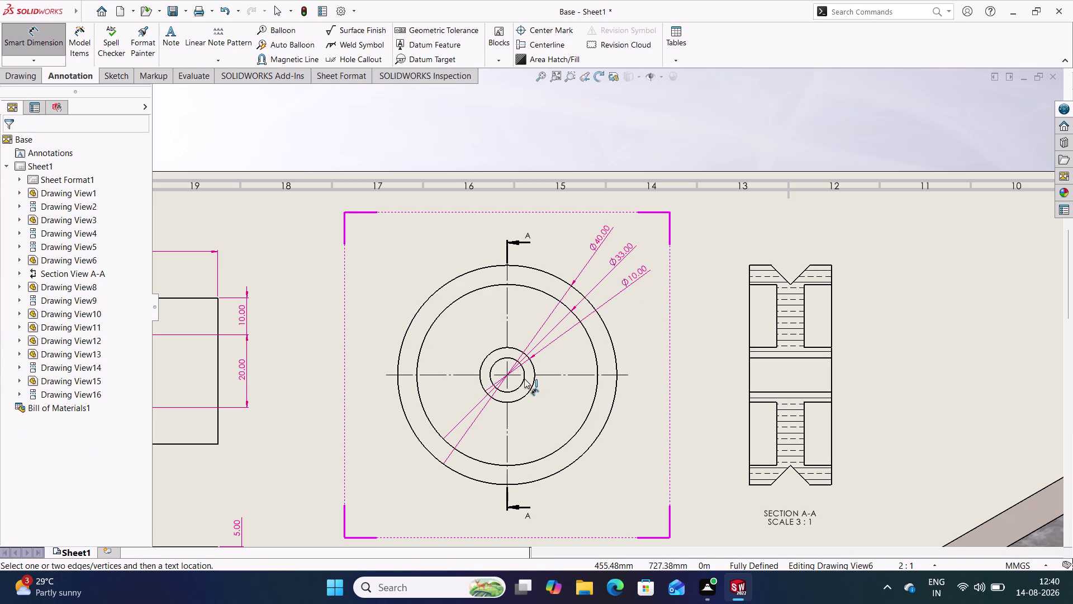
click(524, 378)
click(640, 323)
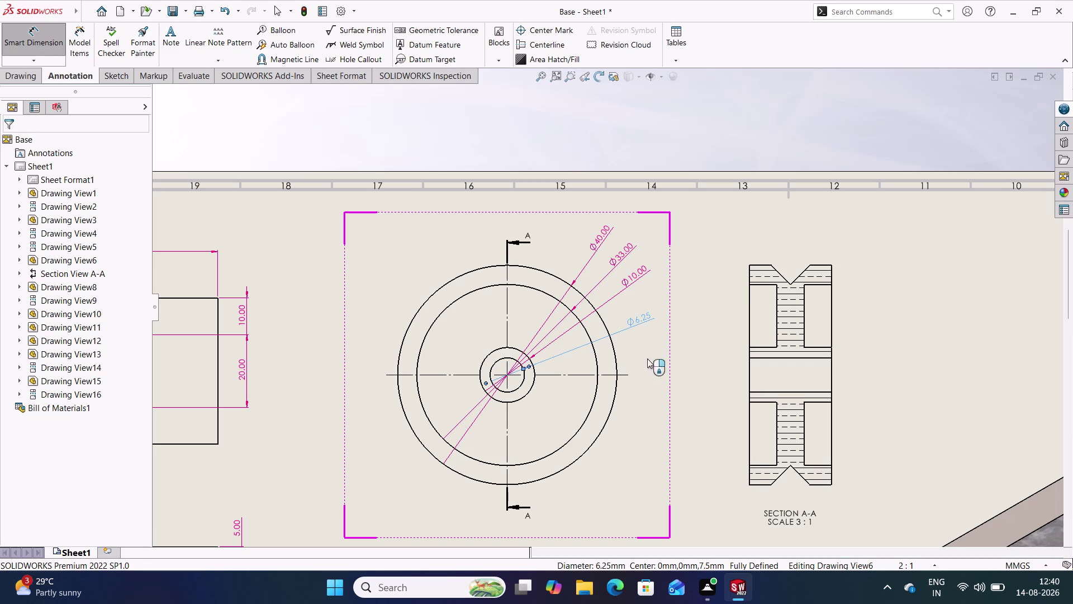
click(649, 375)
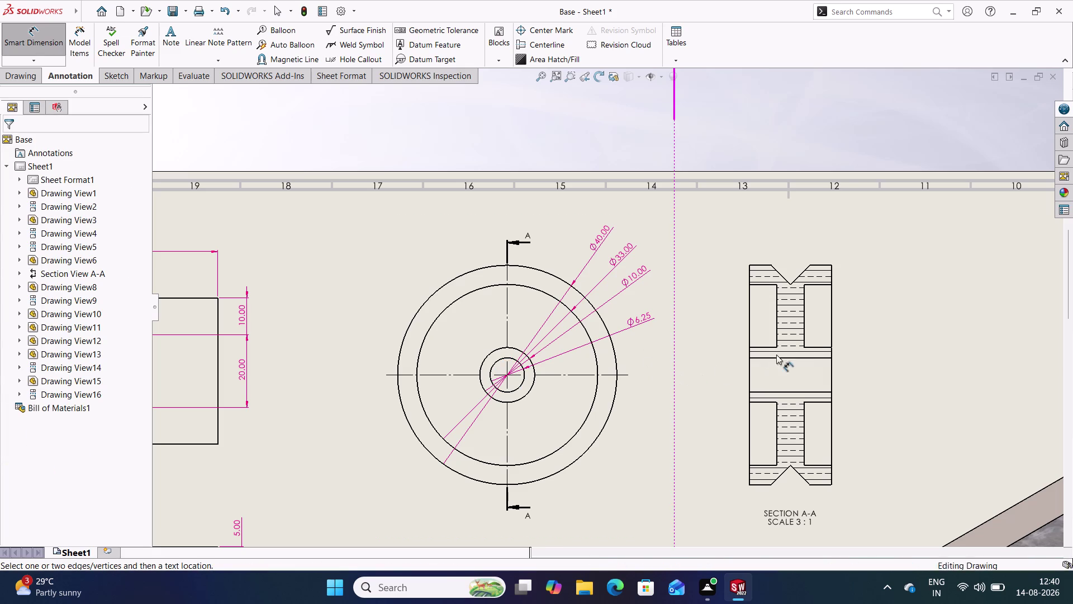
Dimension Section A-A with the 5.00 groove width and the 15.00 overall width above it.
click(776, 308)
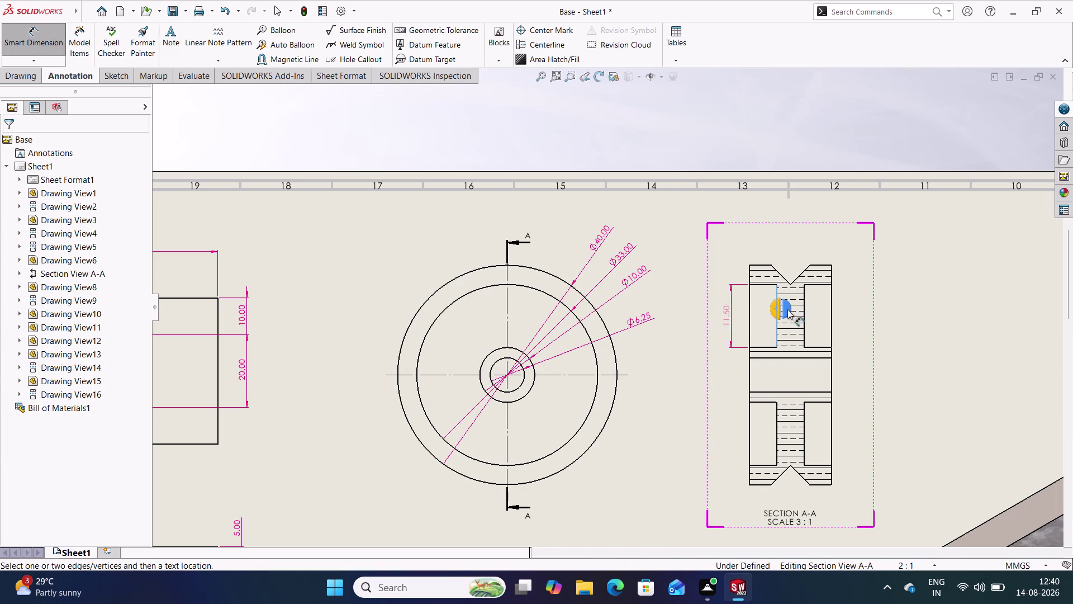
click(805, 295)
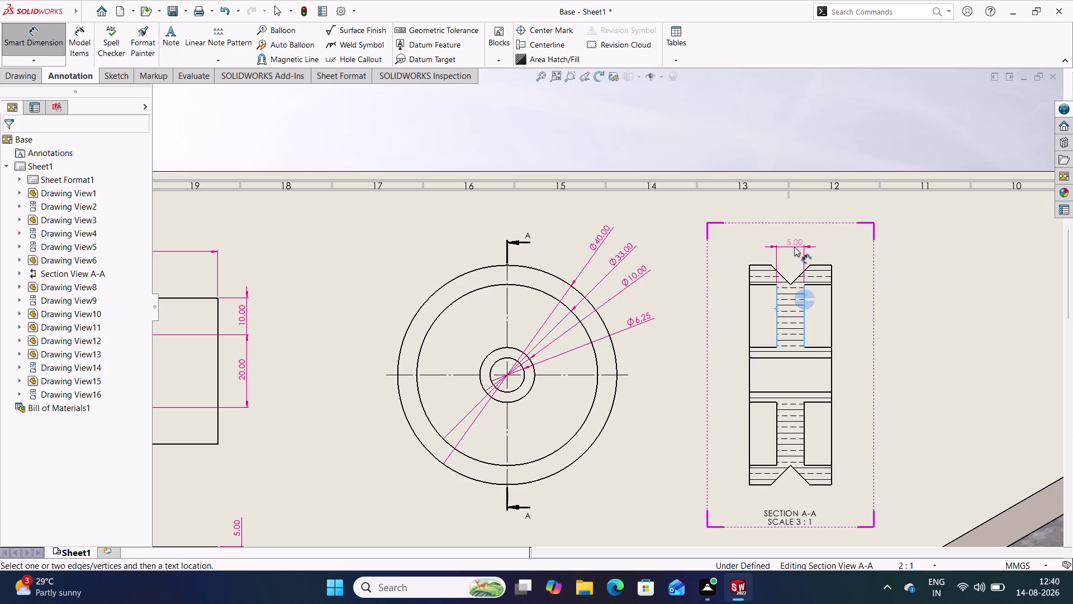
click(789, 242)
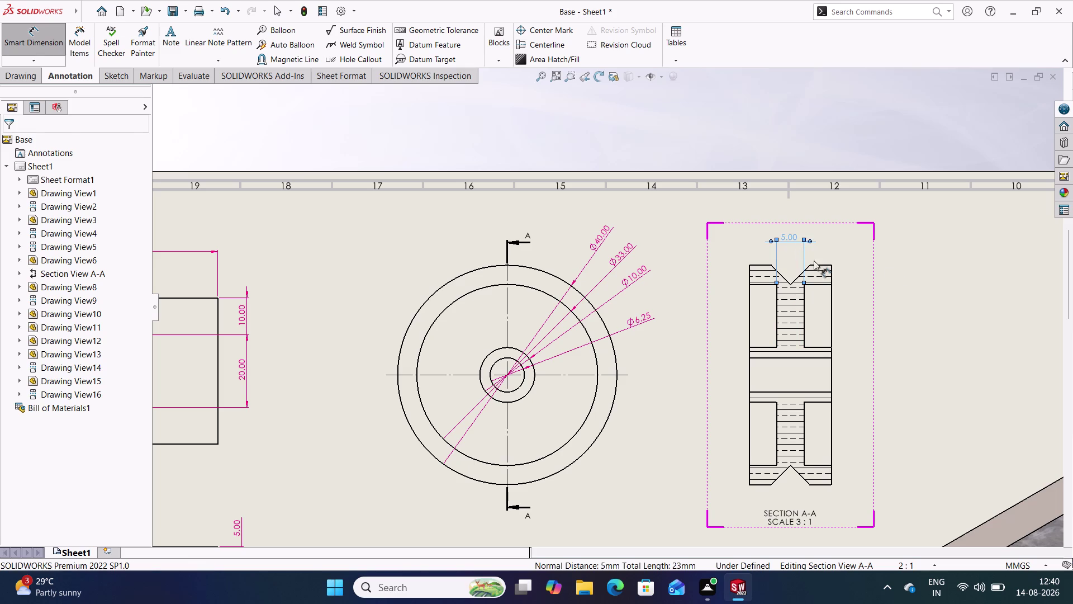
click(903, 273)
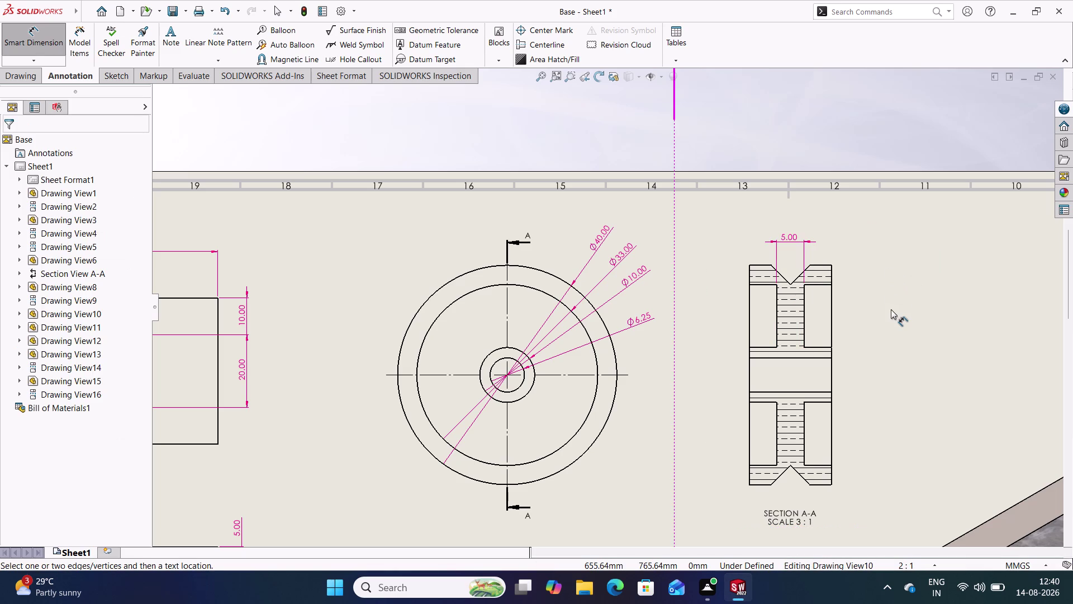
click(747, 270)
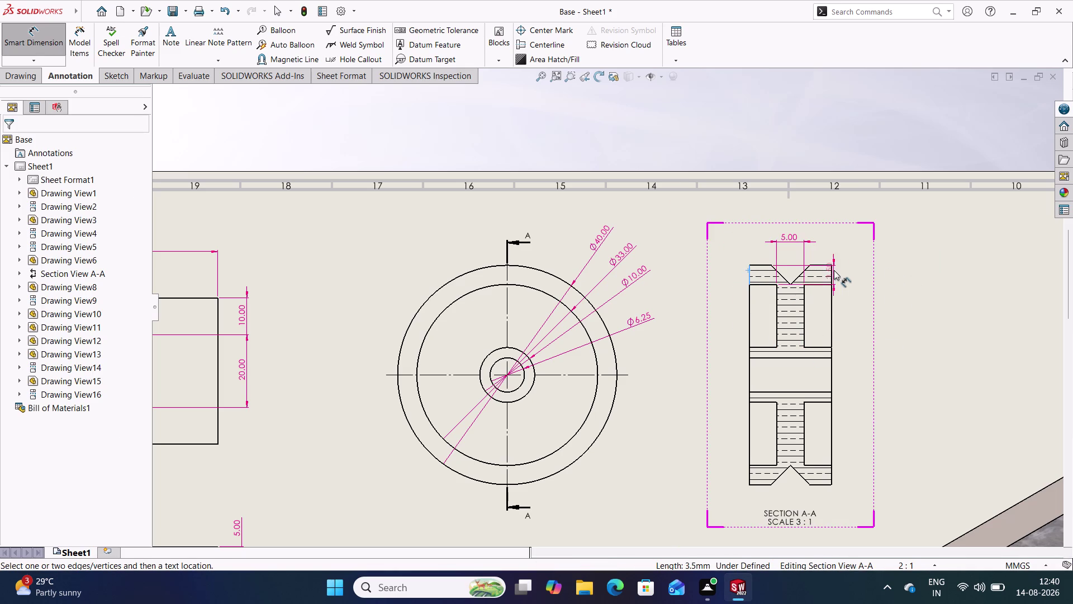
click(831, 270)
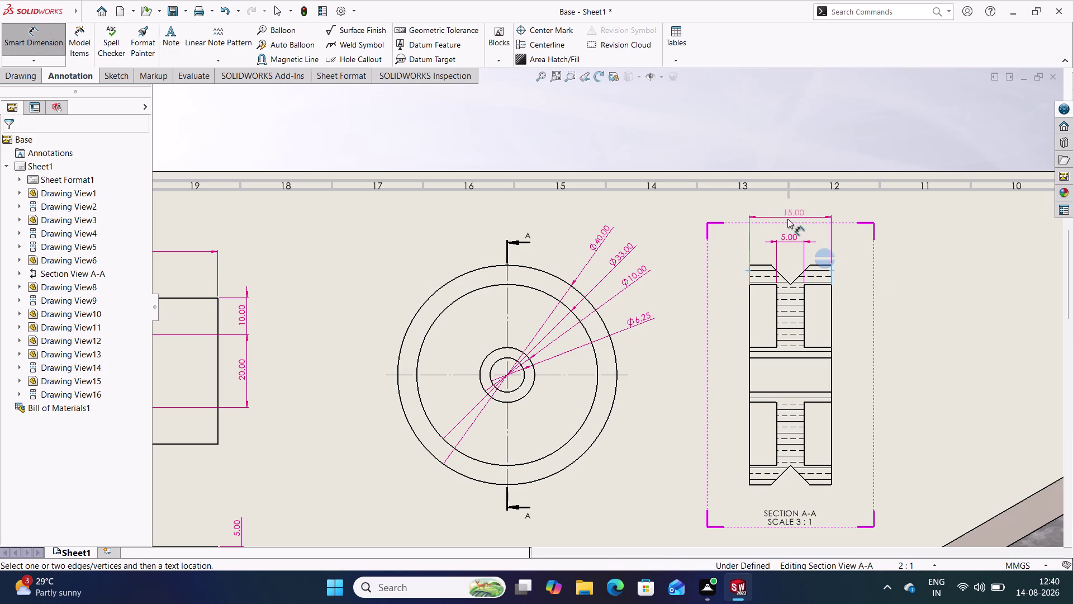
click(781, 216)
click(915, 286)
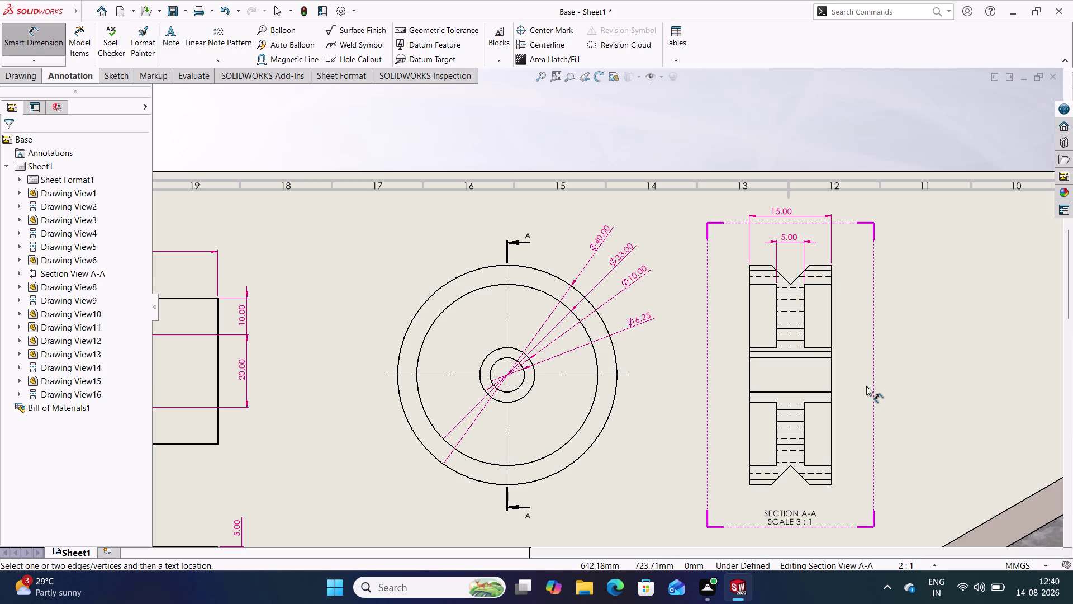
scroll(up, 3)
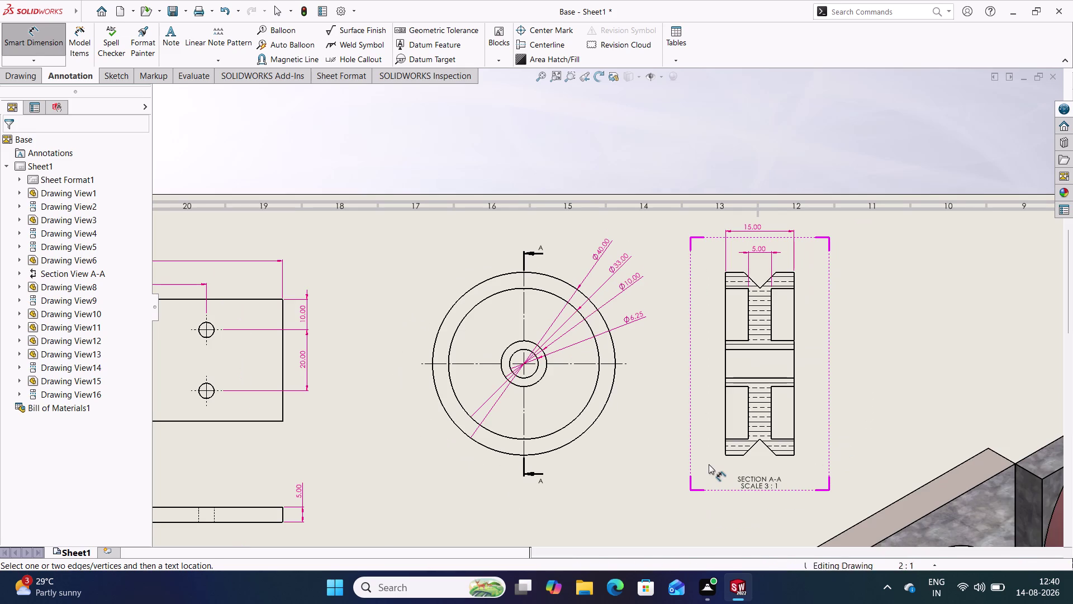
Dimension both lower lips of Section A-A as 4.00.
scroll(down, 3)
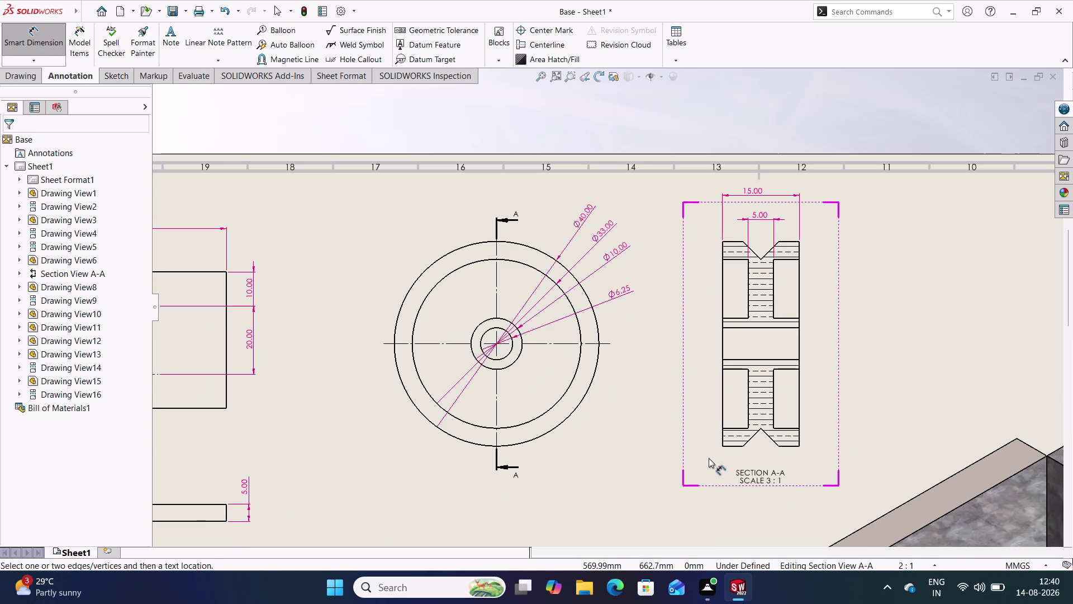
scroll(down, 3)
scroll(down, 3)
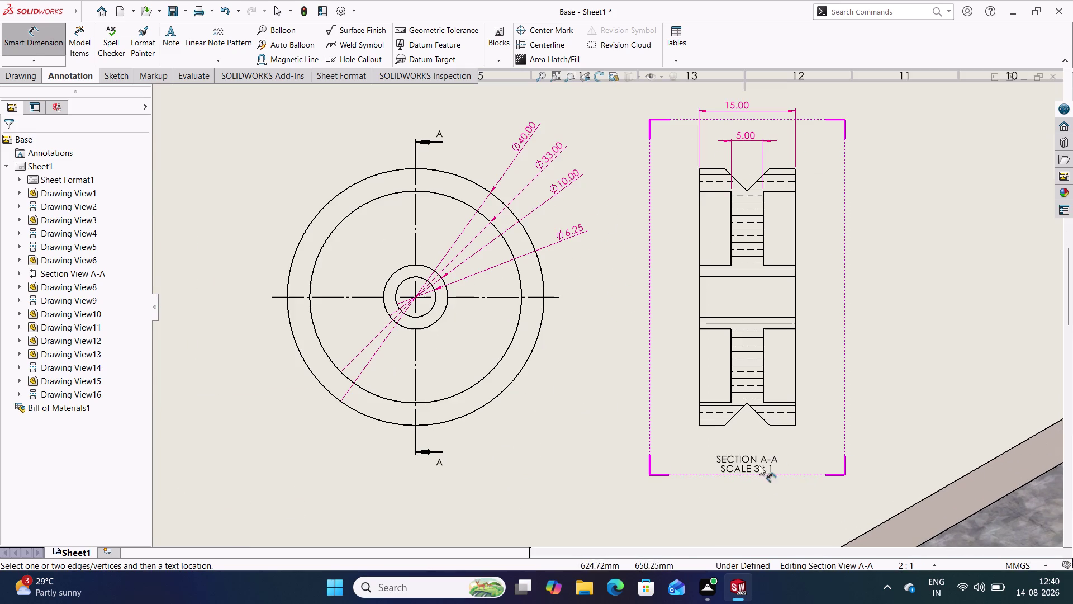
click(708, 425)
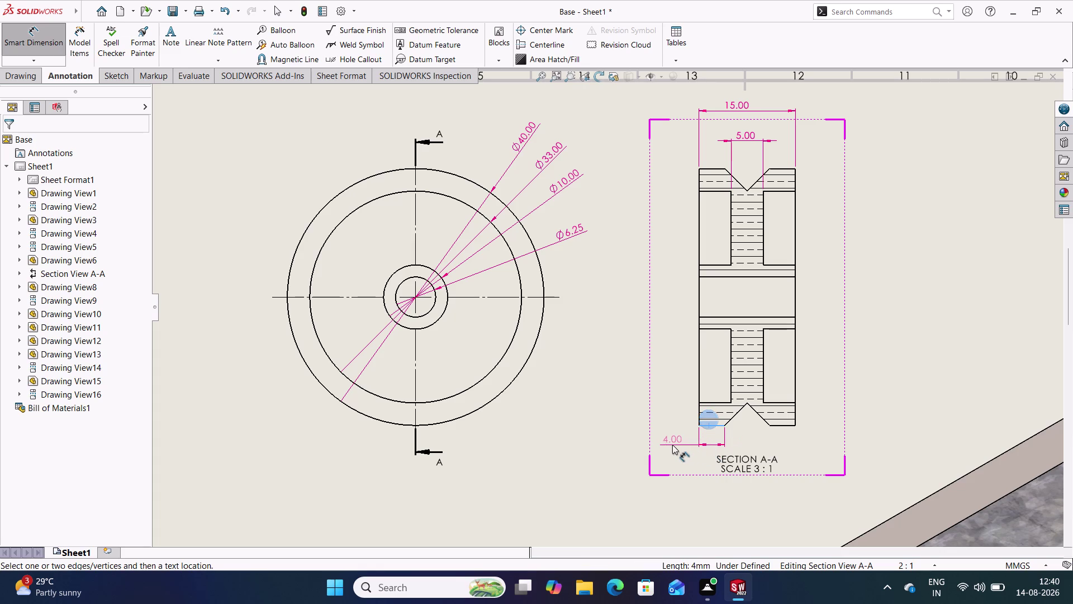
click(672, 444)
click(787, 425)
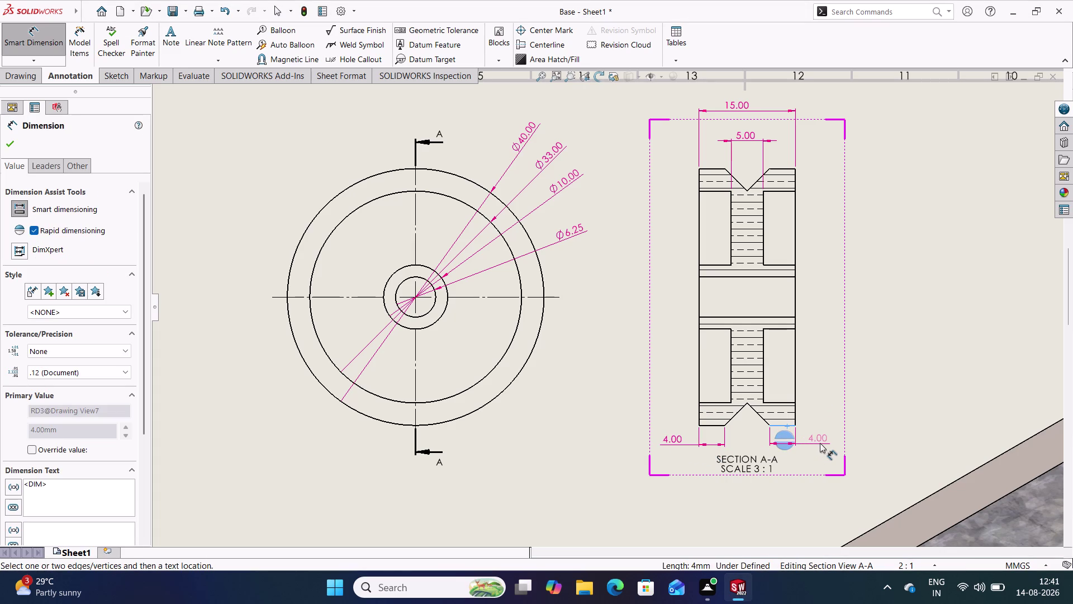
click(819, 443)
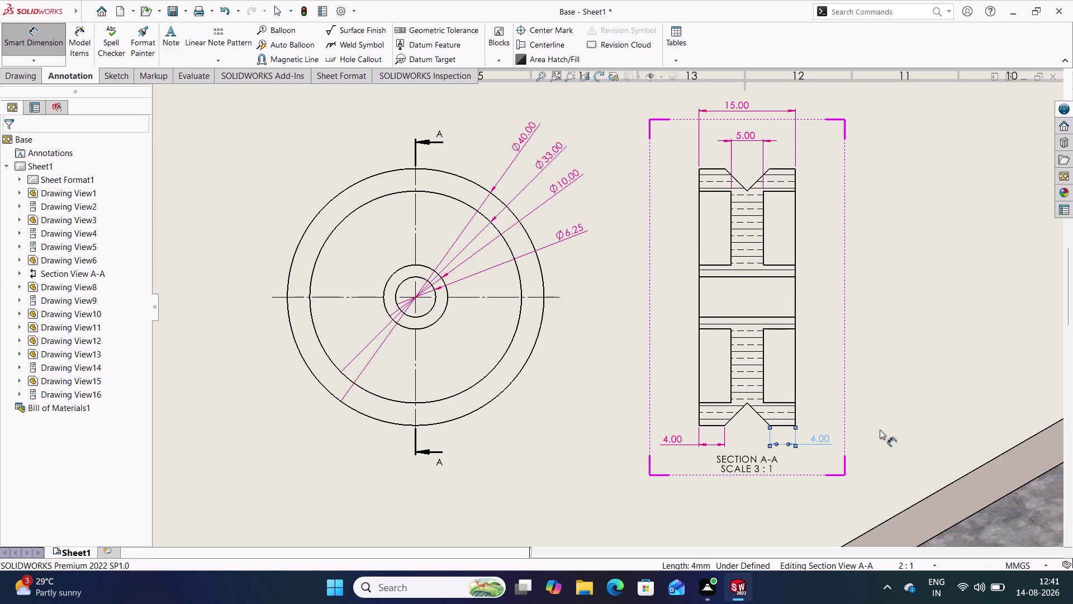
Add the 90° V-groove angle dimension.
click(888, 427)
click(733, 418)
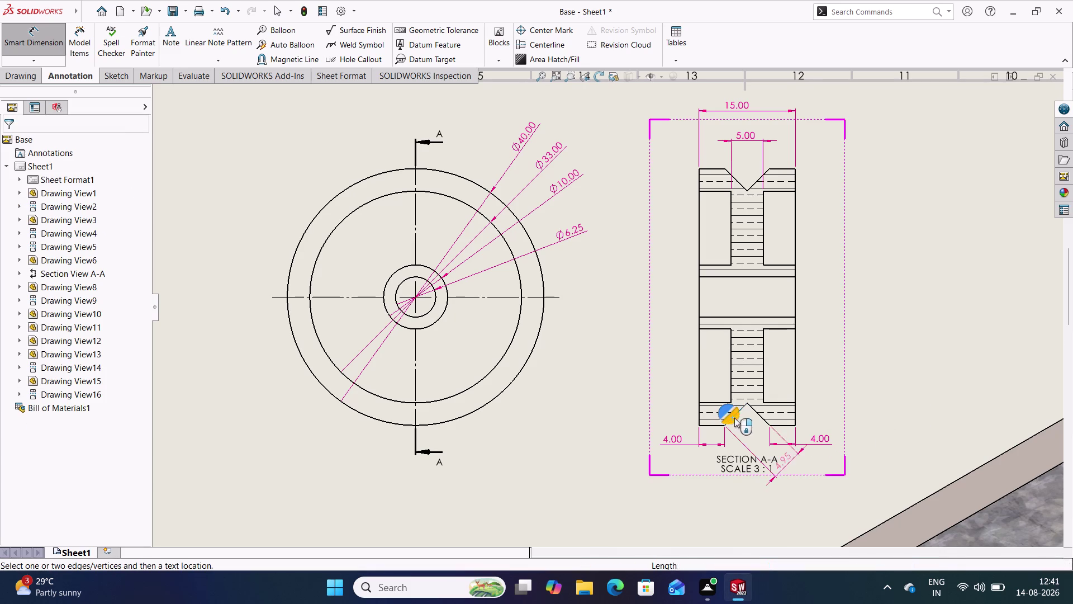
click(759, 415)
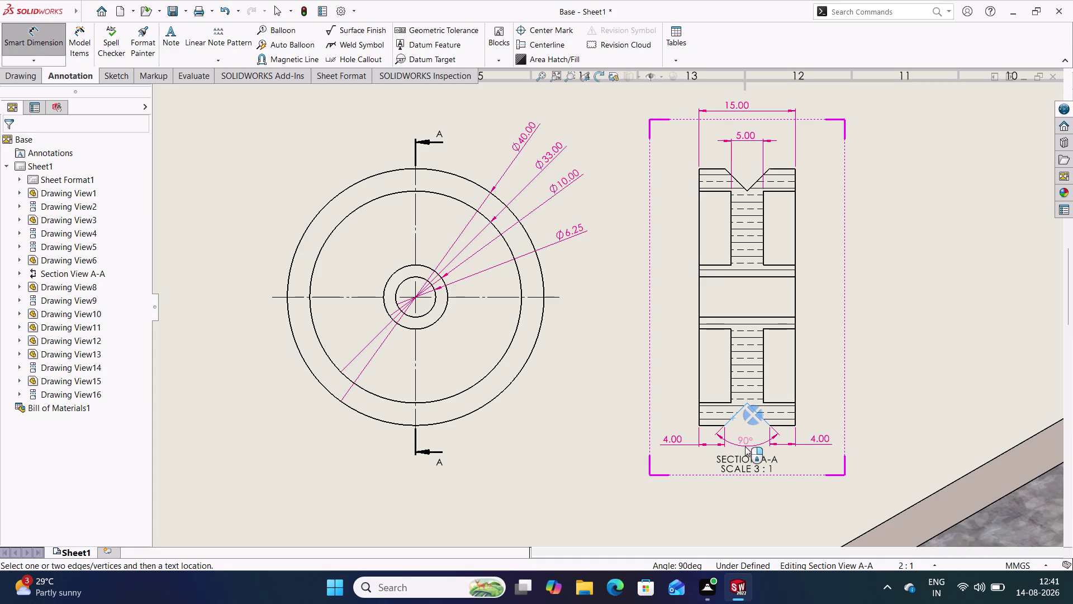
click(745, 446)
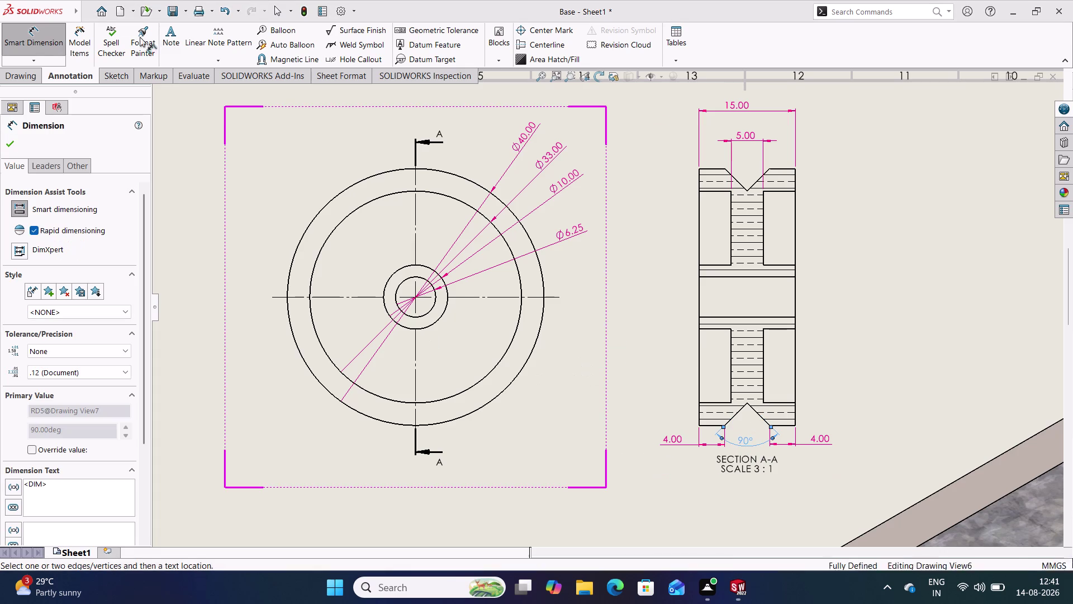
Move the section label and the 90° angle dimension below the section.
click(54, 46)
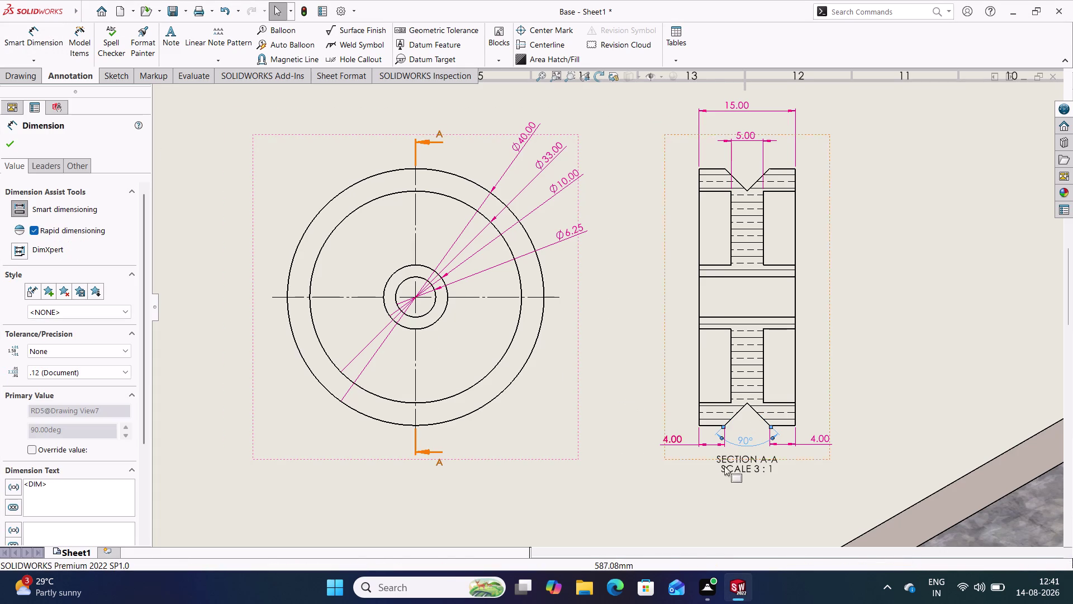
drag(735, 464, 740, 488)
click(617, 342)
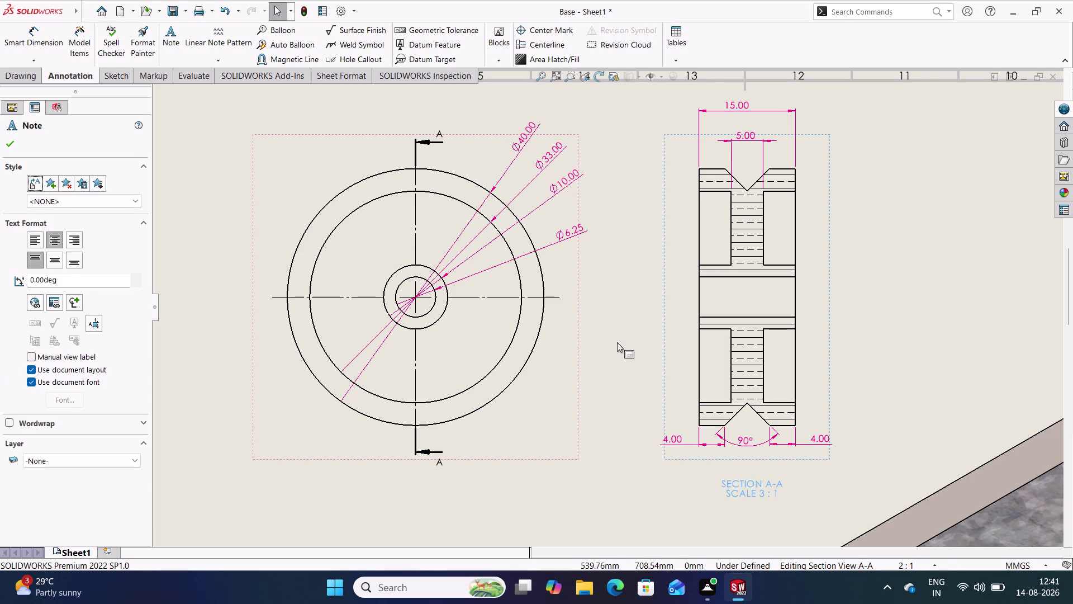
drag(750, 440, 747, 463)
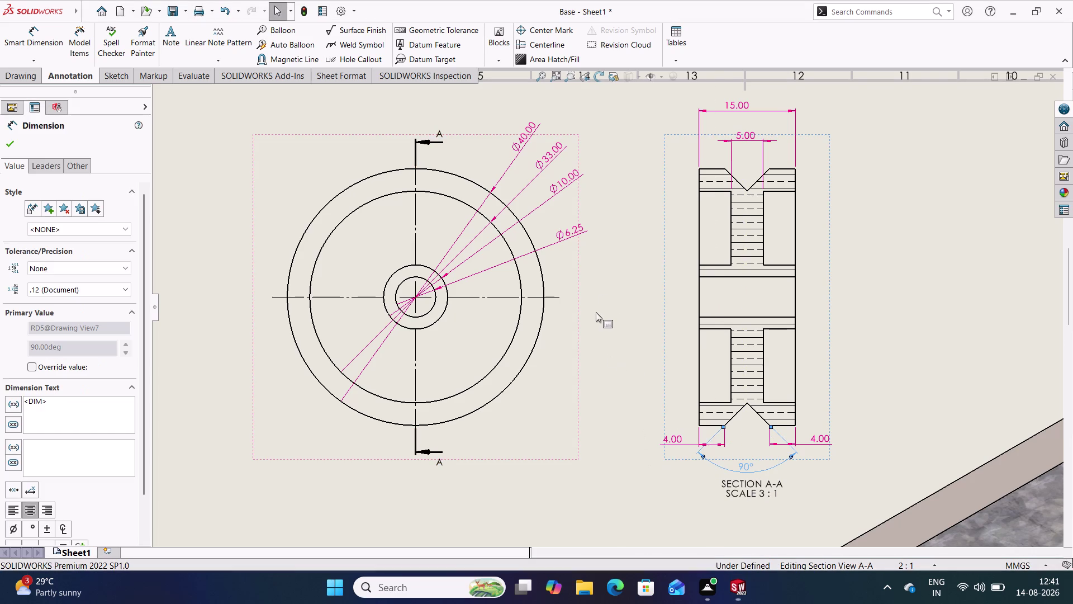
click(596, 306)
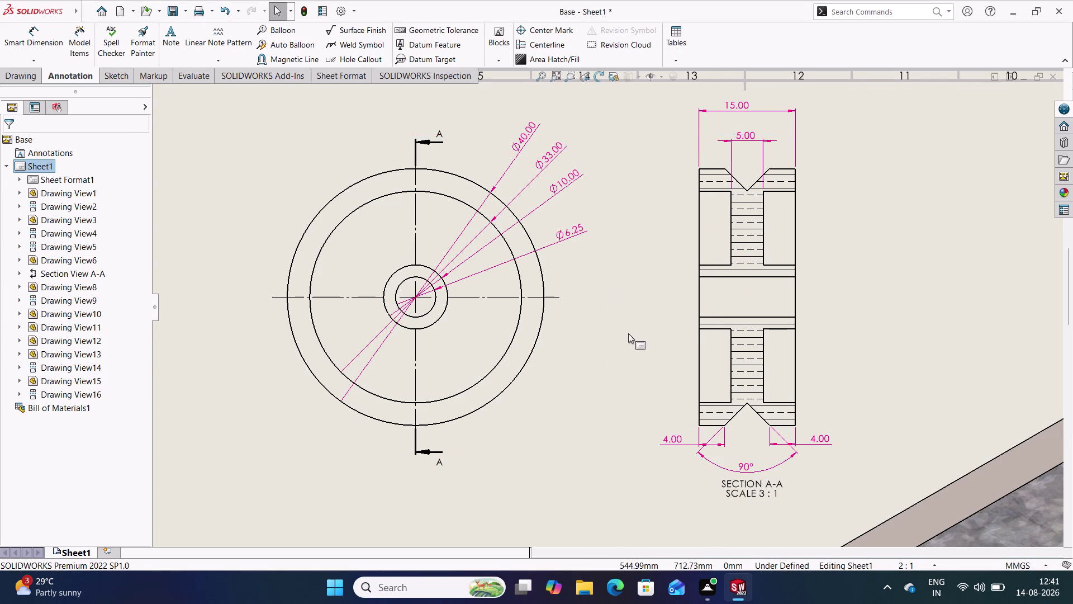
Reactivate Smart Dimension and zoom in on the round view and shoulder screw view.
scroll(up, 3)
scroll(up, 3)
scroll(up, 3)
scroll(up, 3)
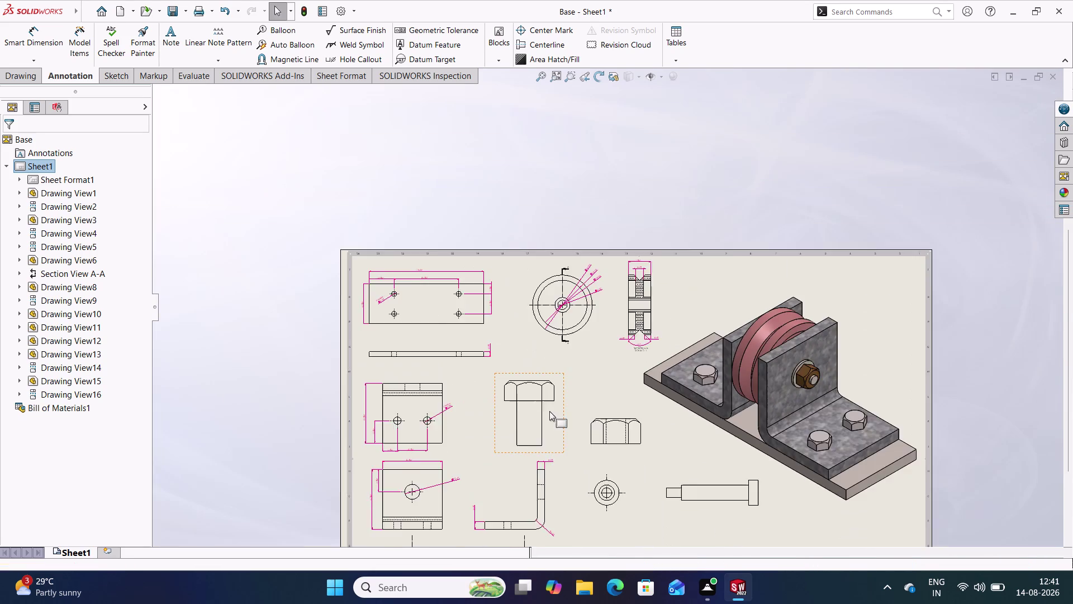
scroll(up, 3)
scroll(down, 3)
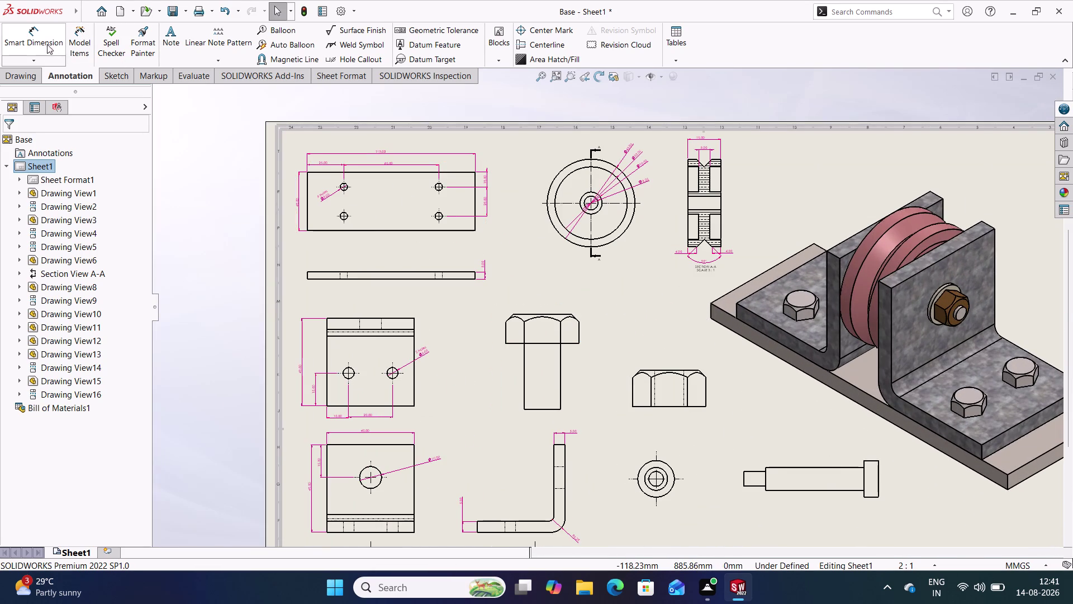
click(43, 41)
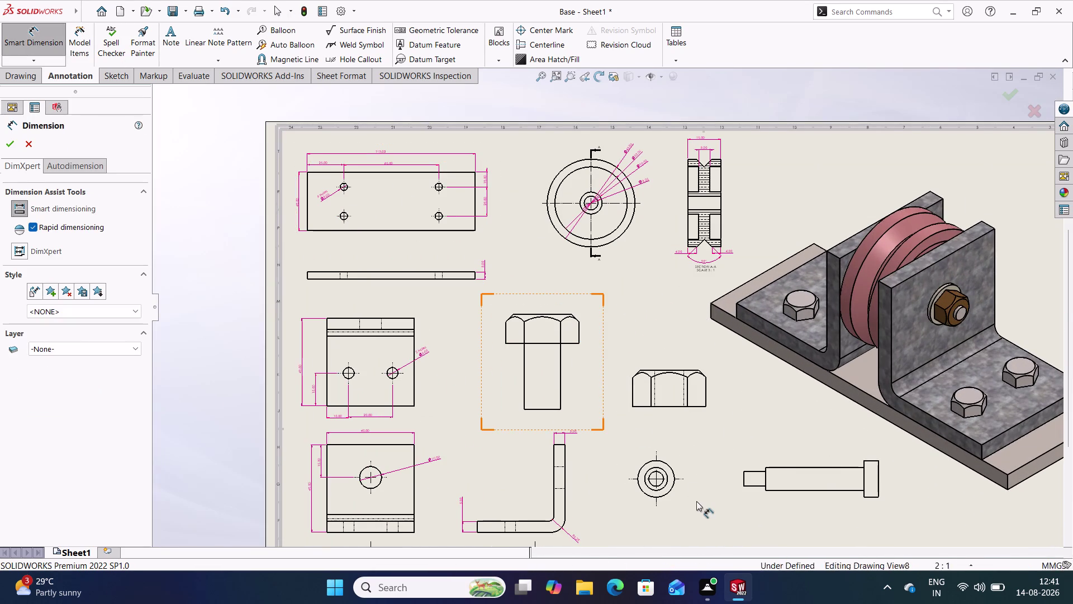
scroll(up, 3)
scroll(down, 3)
scroll(down, 3)
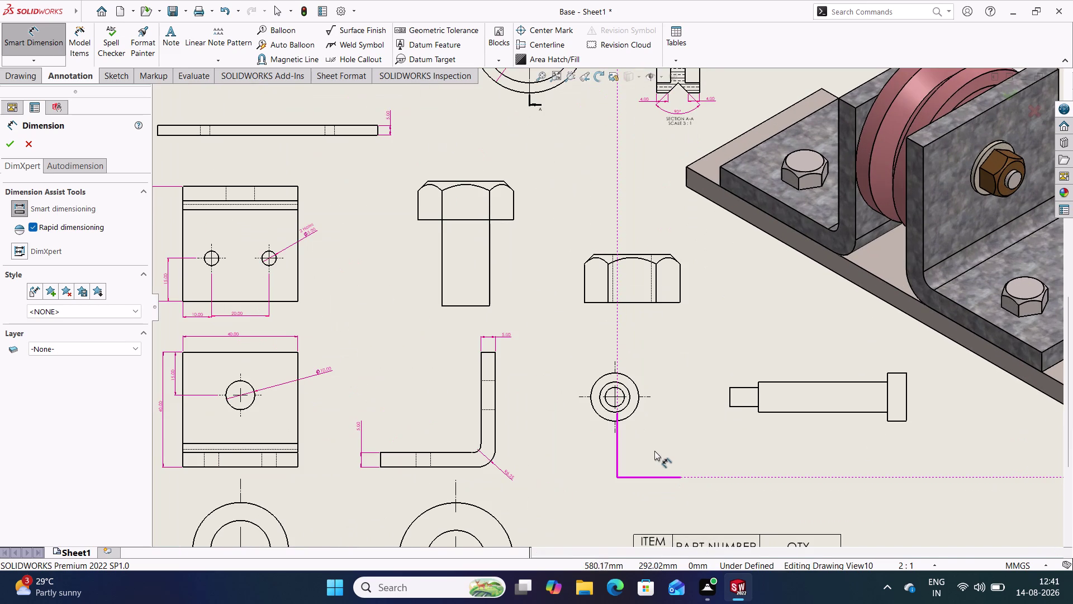
scroll(down, 3)
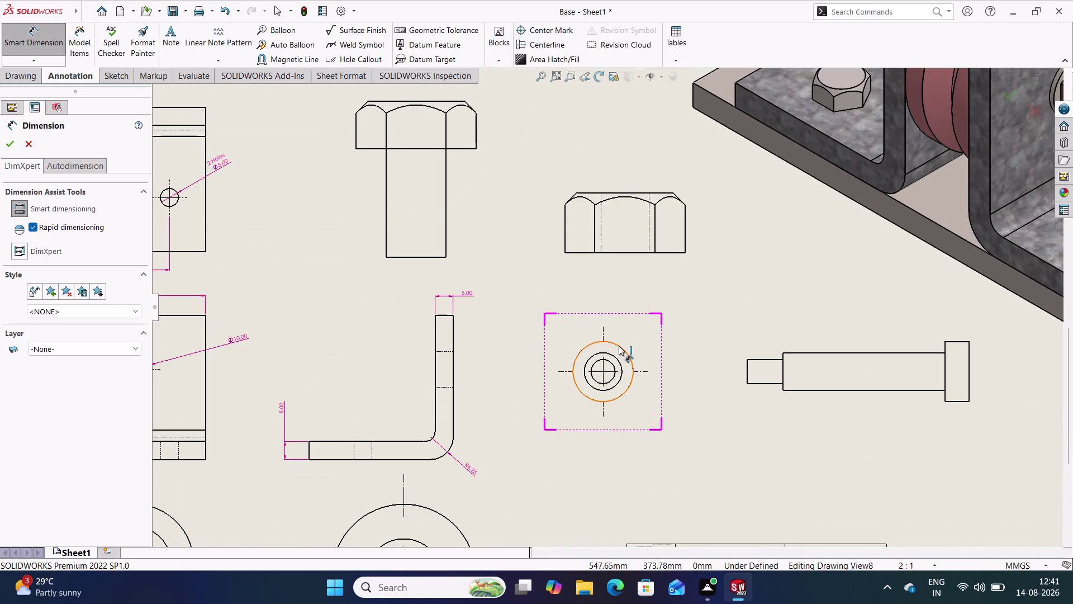
Dimension the round view's outer Ø10.00, middle Ø6.25 and inner circle diameters.
click(619, 345)
click(649, 327)
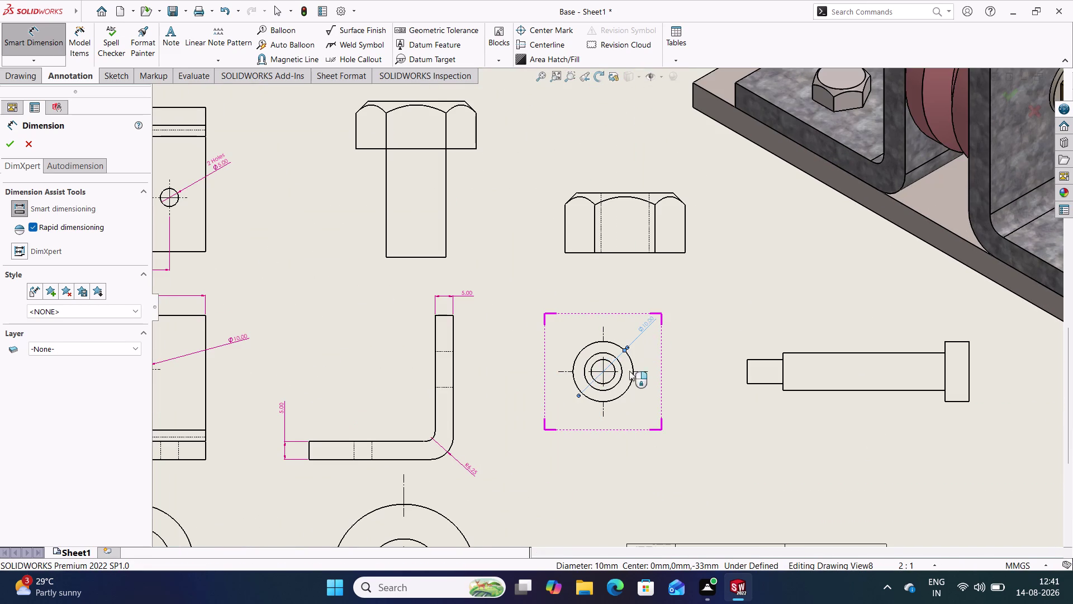
click(619, 379)
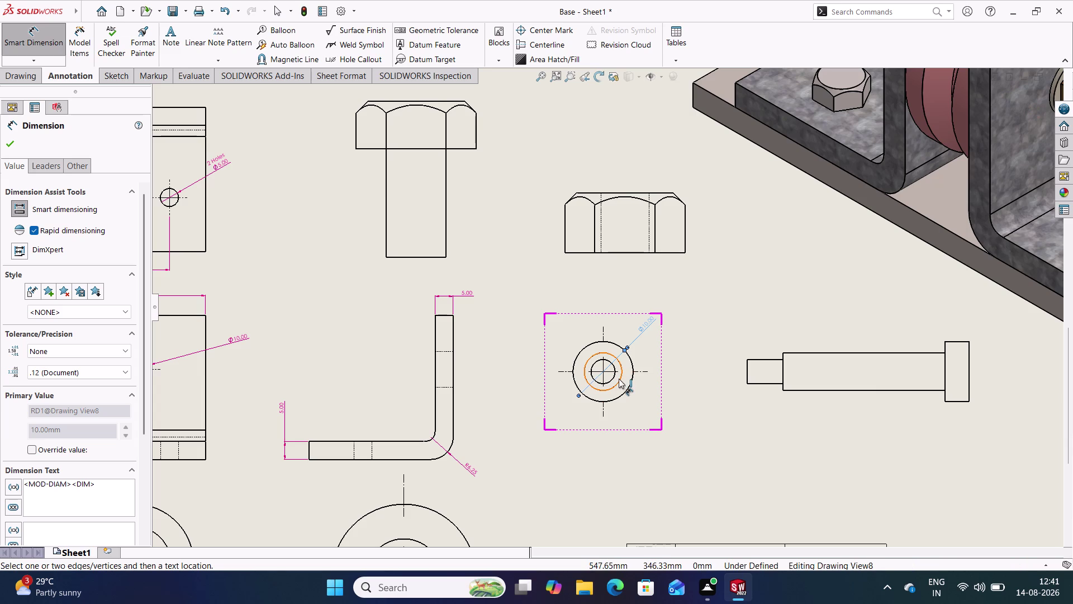
click(657, 350)
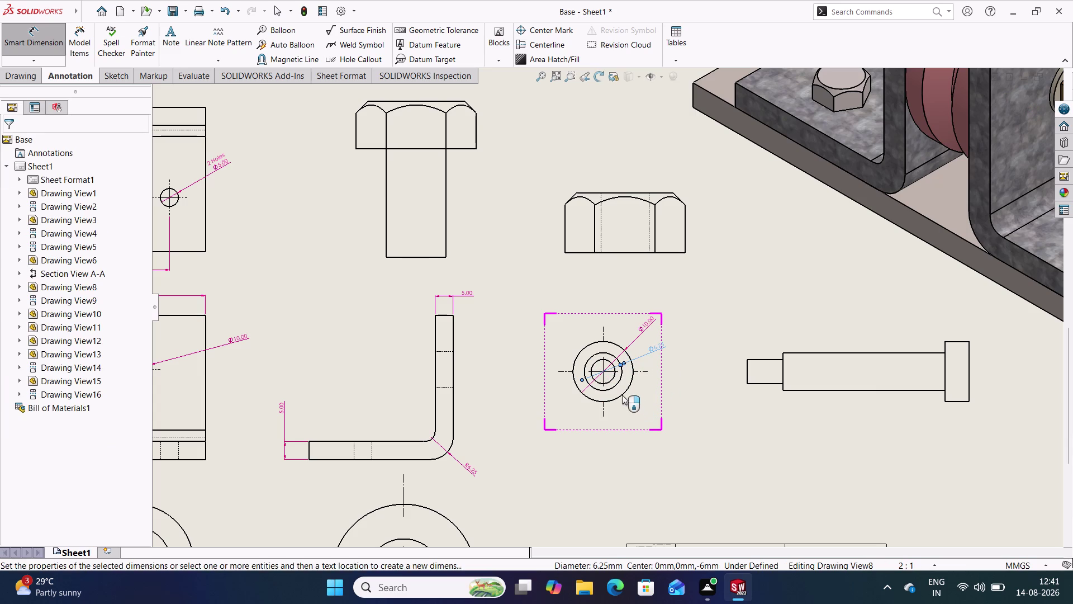
click(615, 376)
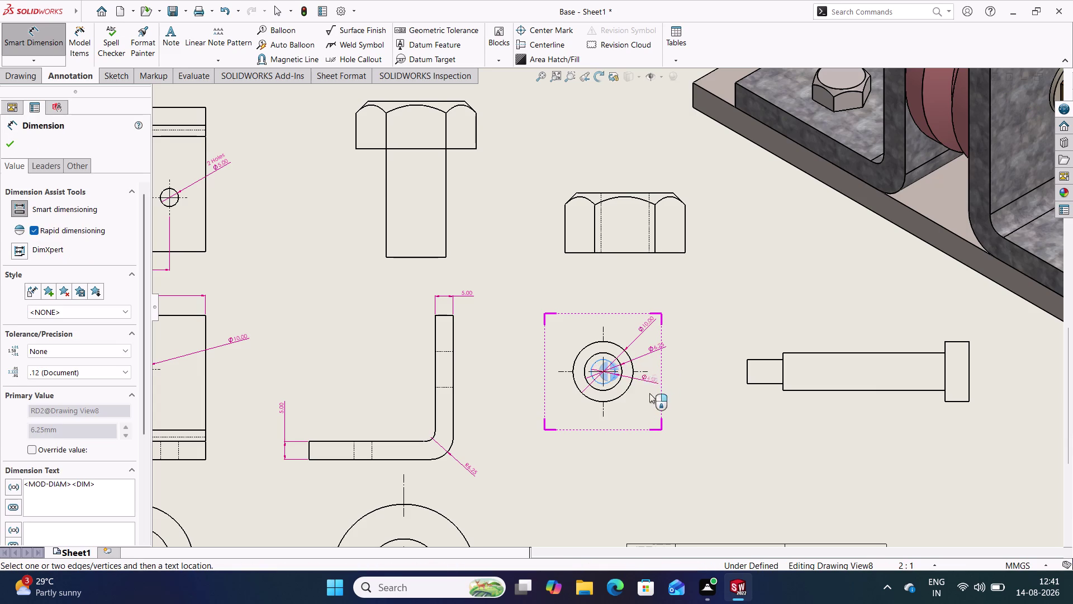
click(645, 409)
click(704, 405)
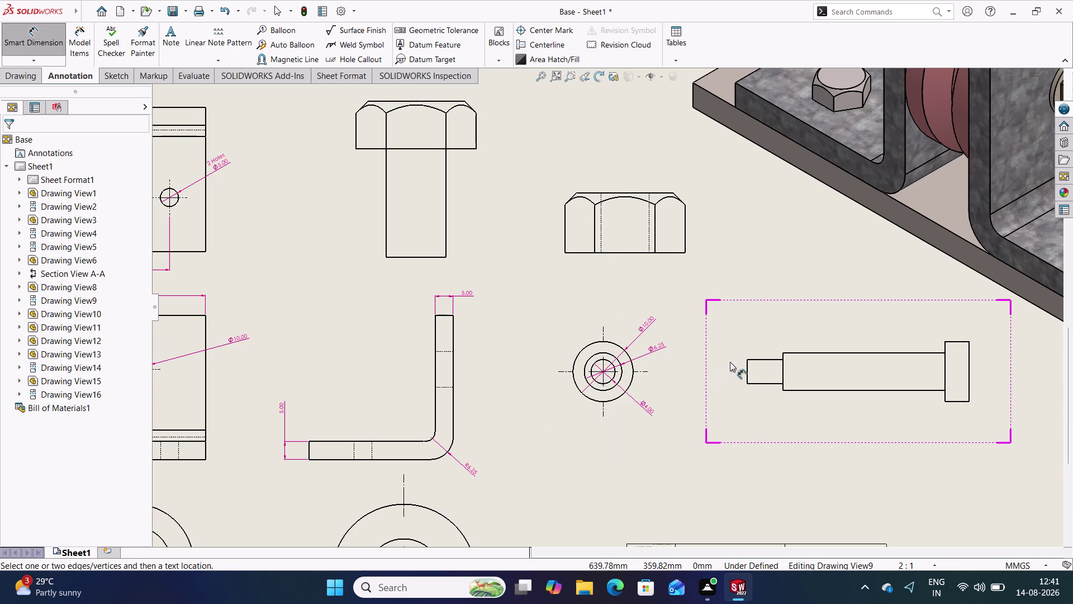
Dimension the shoulder screw's 37.00 overall, 27.00 shank and 4.00 head lengths above the view.
click(746, 364)
click(968, 345)
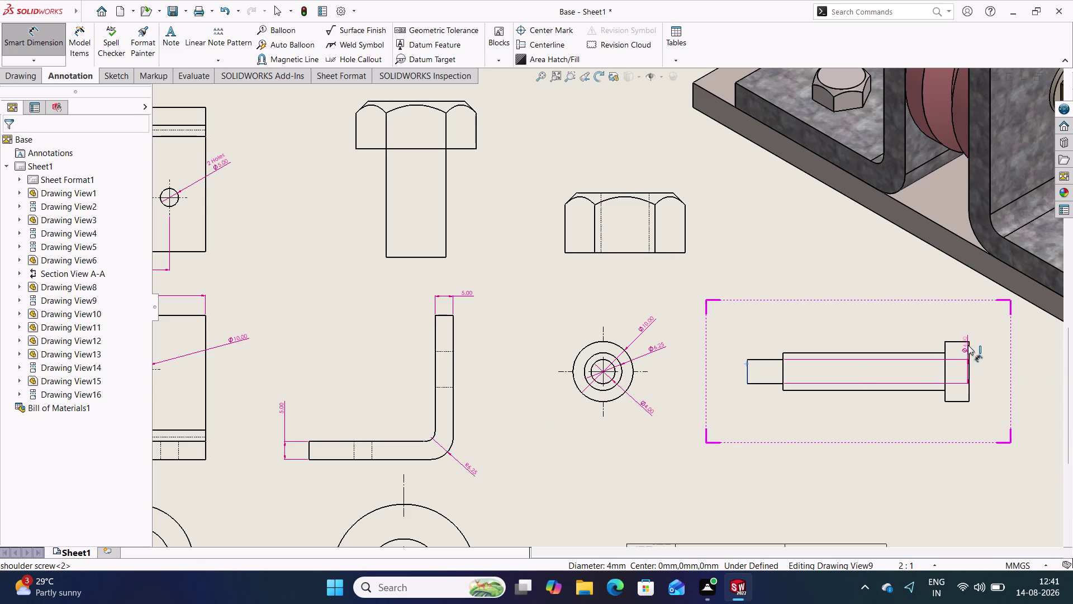
click(843, 310)
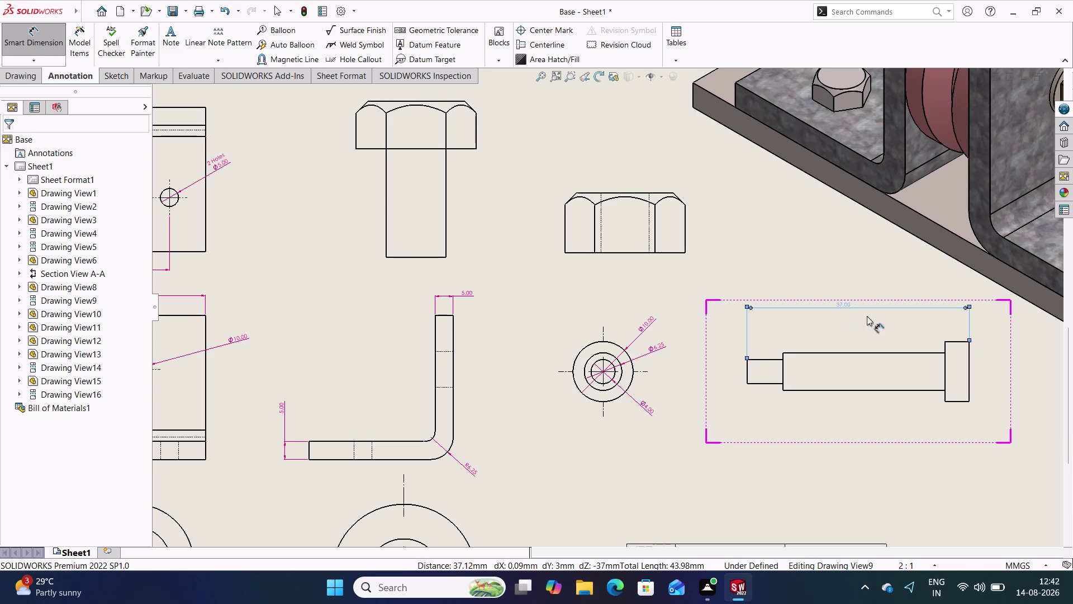
click(893, 351)
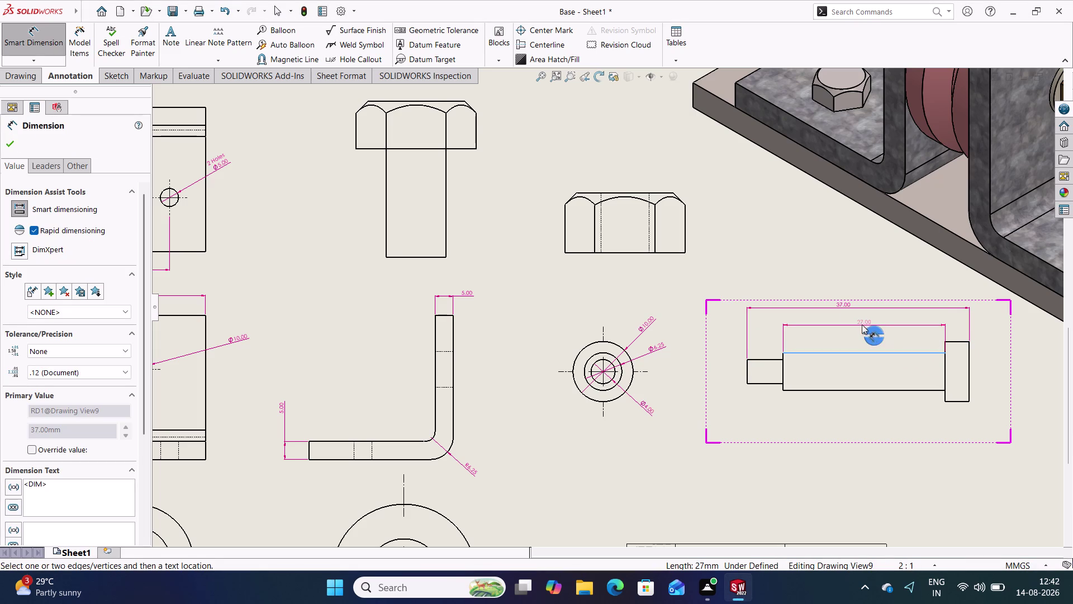
click(850, 323)
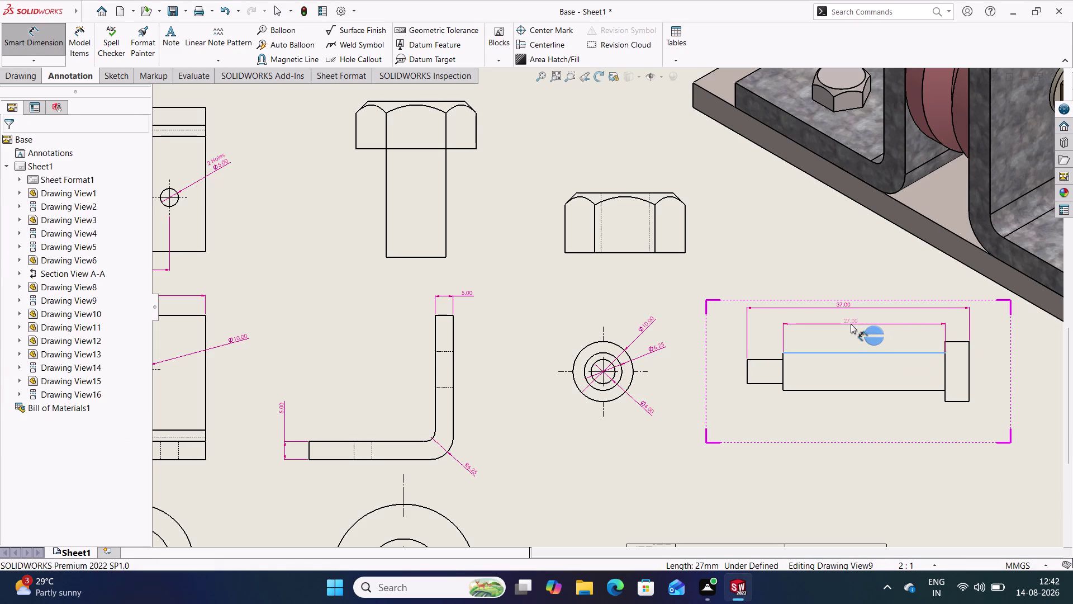
click(957, 340)
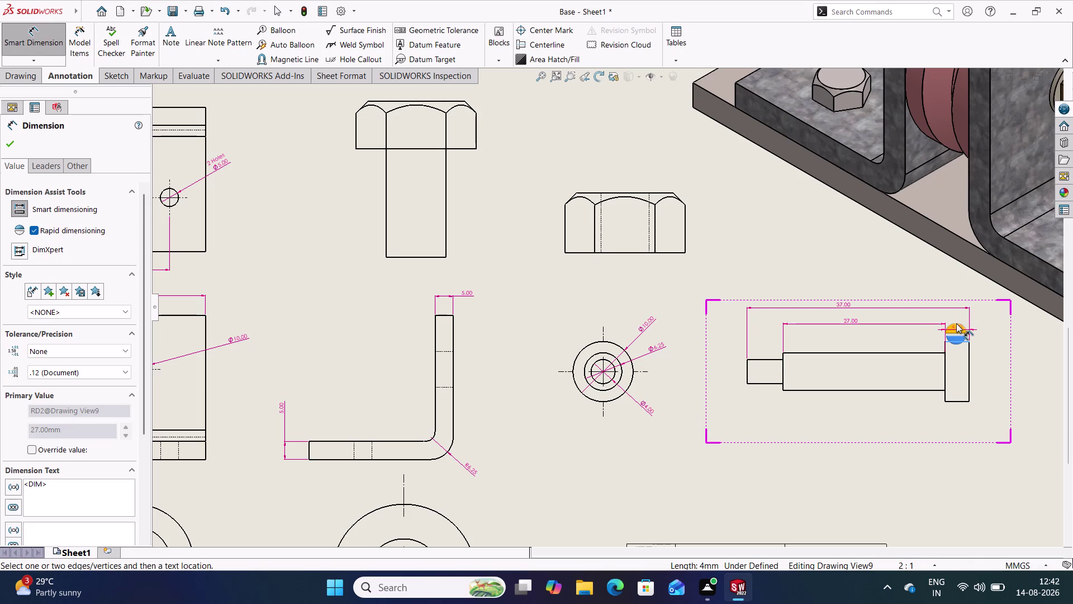
click(955, 318)
click(900, 275)
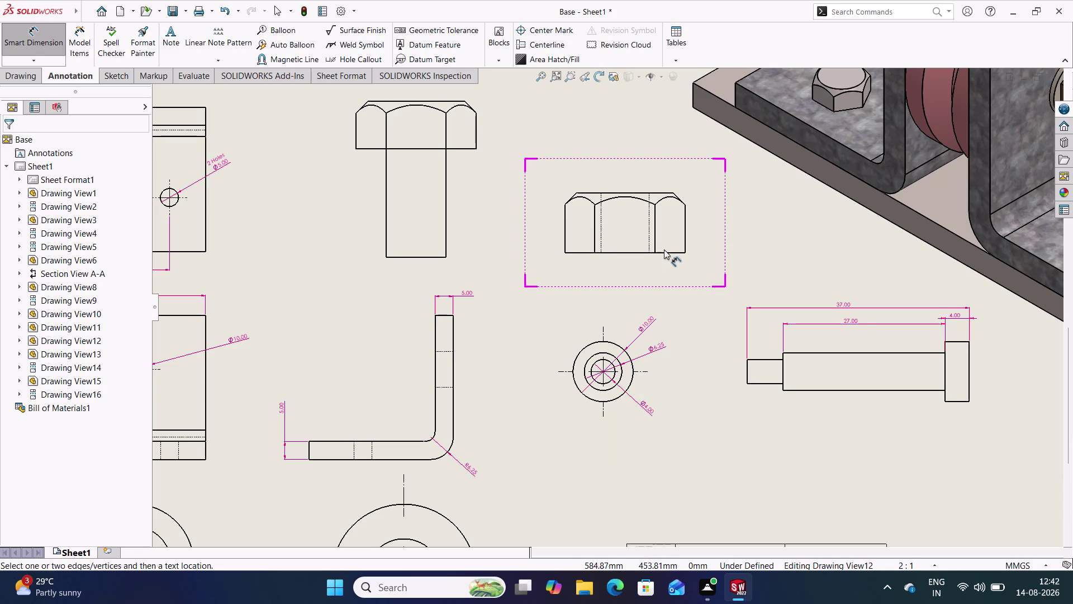
Dimension the nut view's 5.00 height and Ø4.00 hole.
click(628, 251)
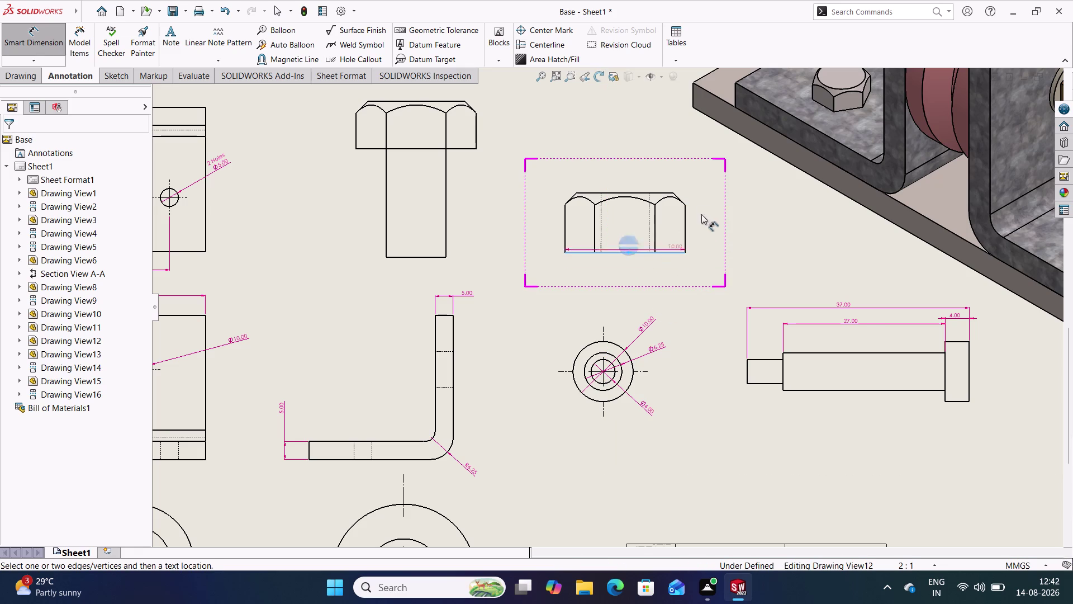
click(657, 192)
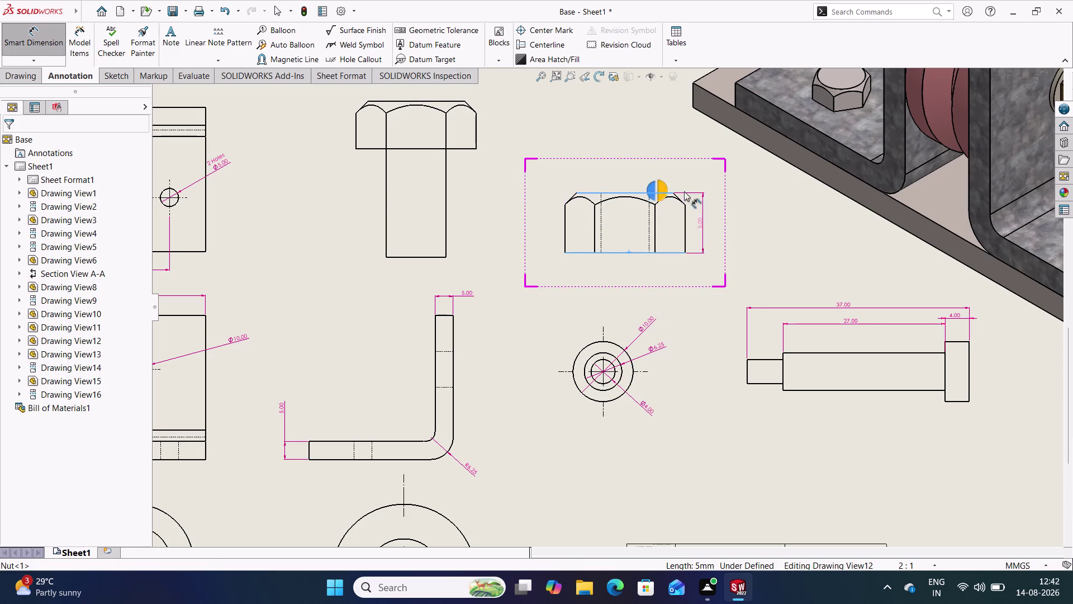
click(708, 224)
click(758, 234)
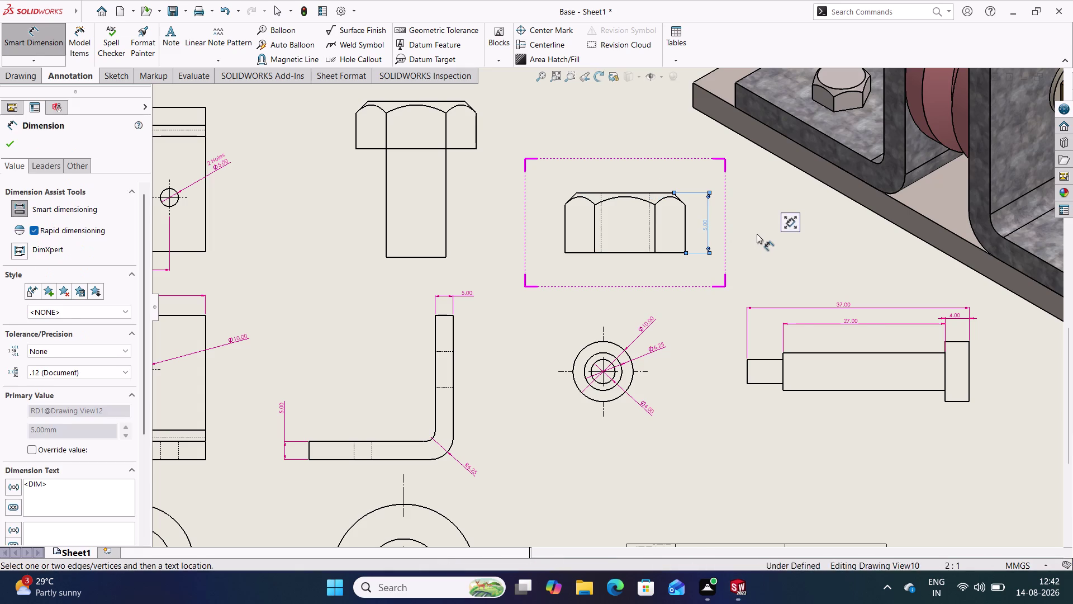
click(648, 219)
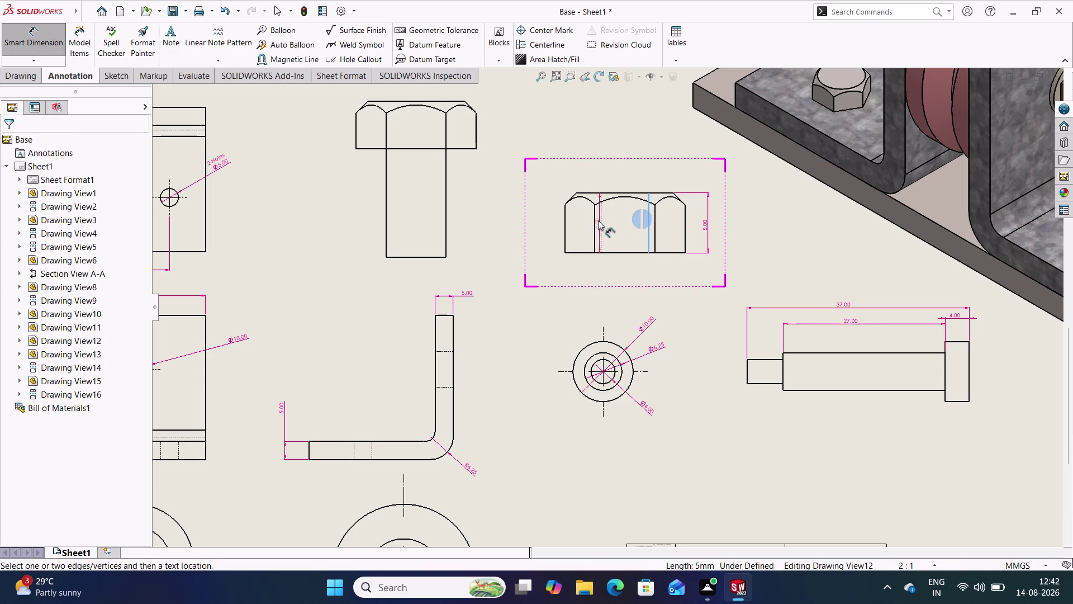
click(602, 216)
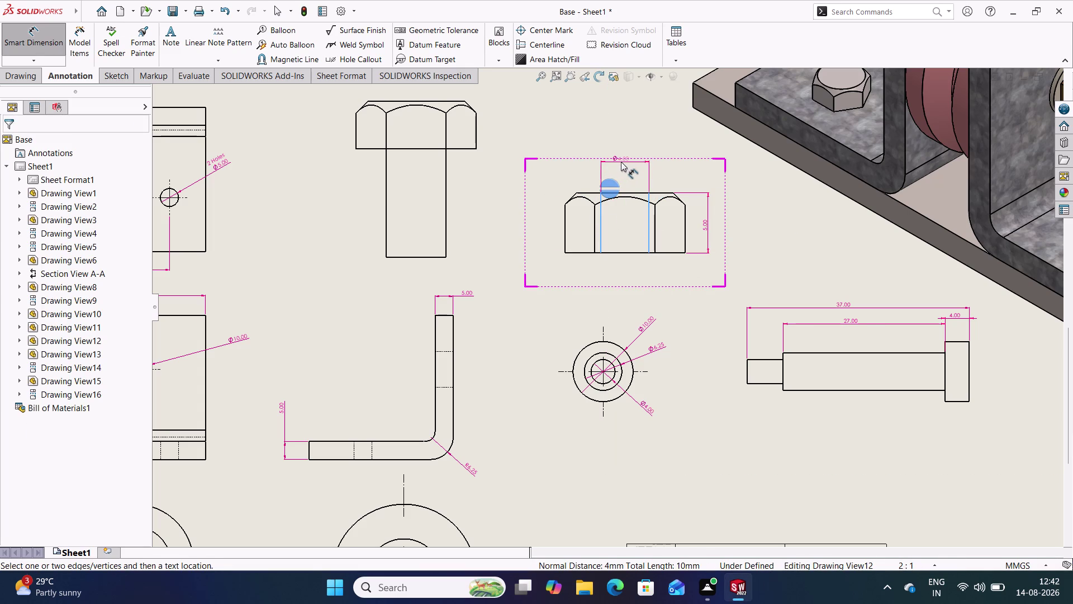
click(621, 173)
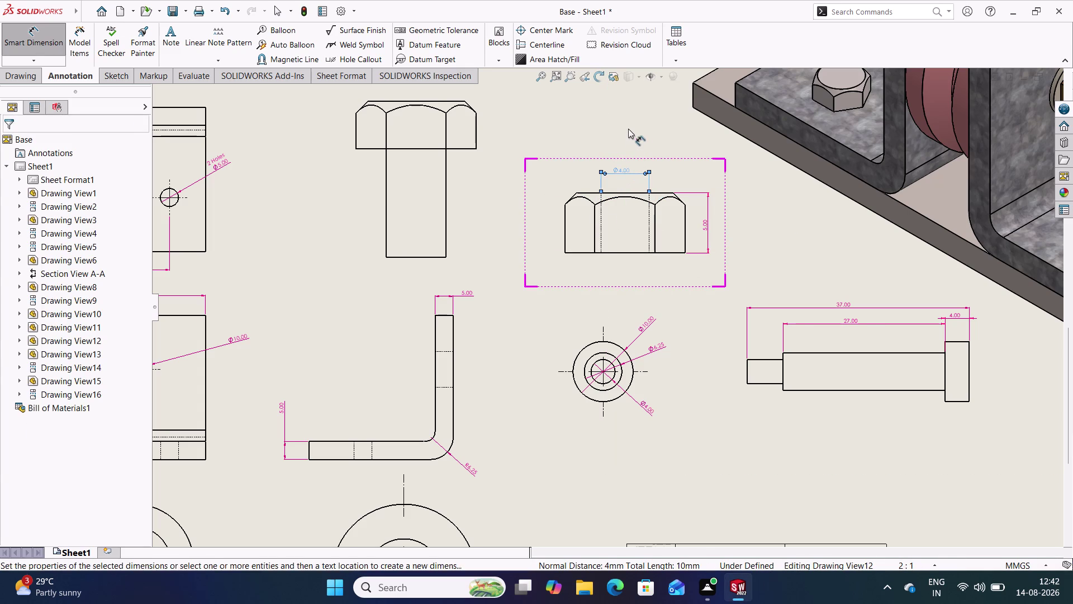
click(629, 132)
Add the nut's 10.00 overall width dimension above the view.
click(685, 218)
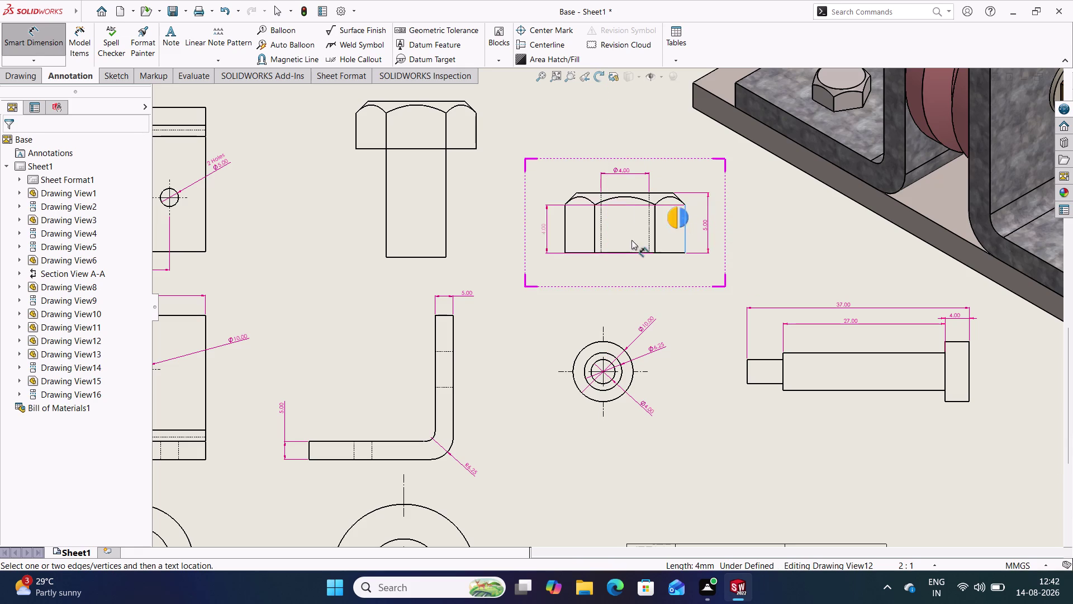
click(563, 219)
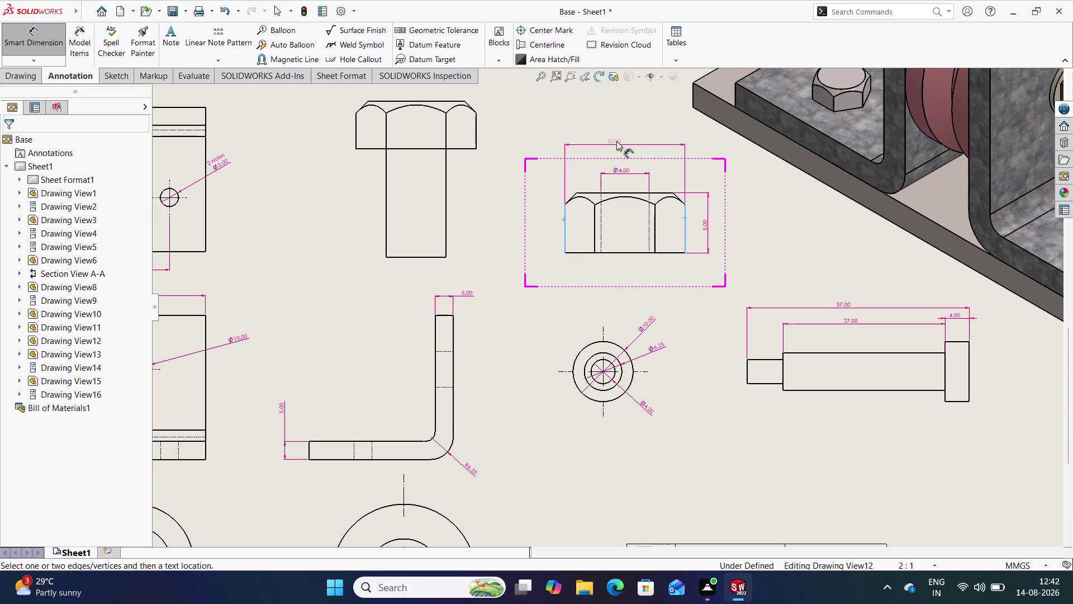
click(617, 140)
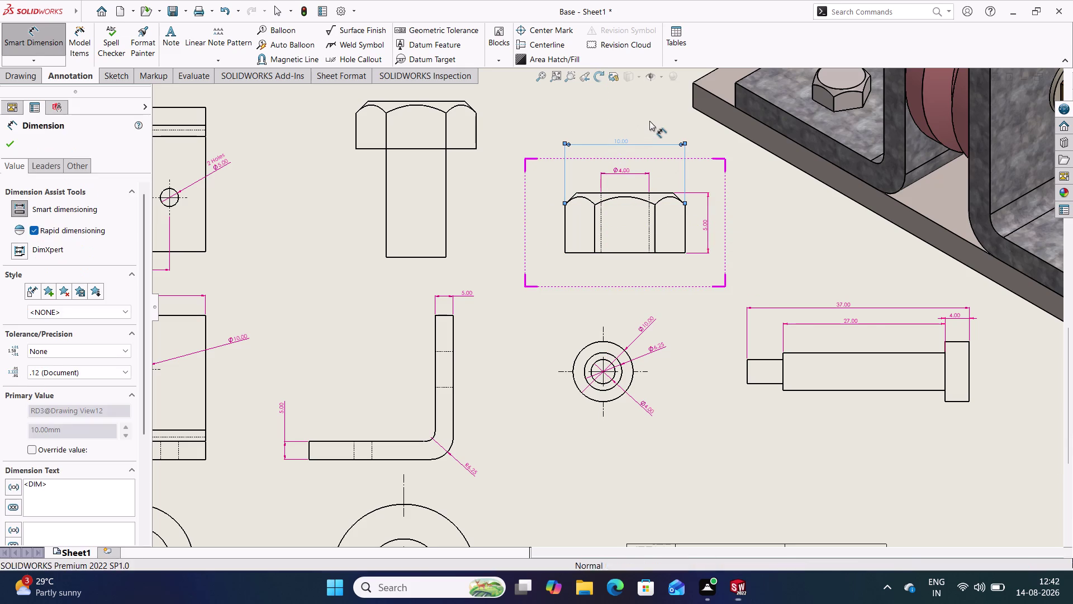
click(649, 121)
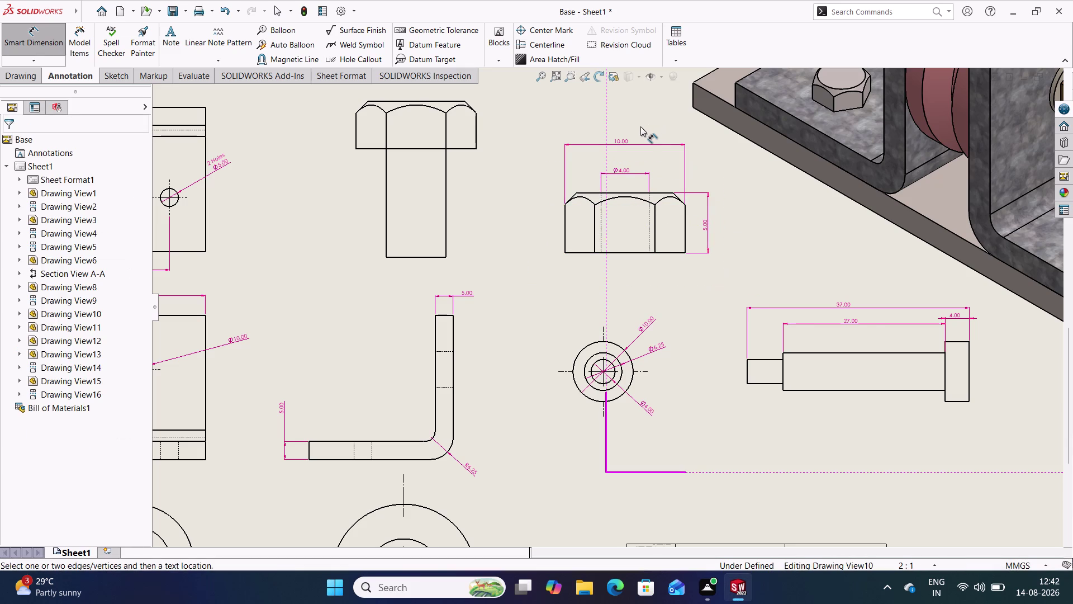
click(479, 213)
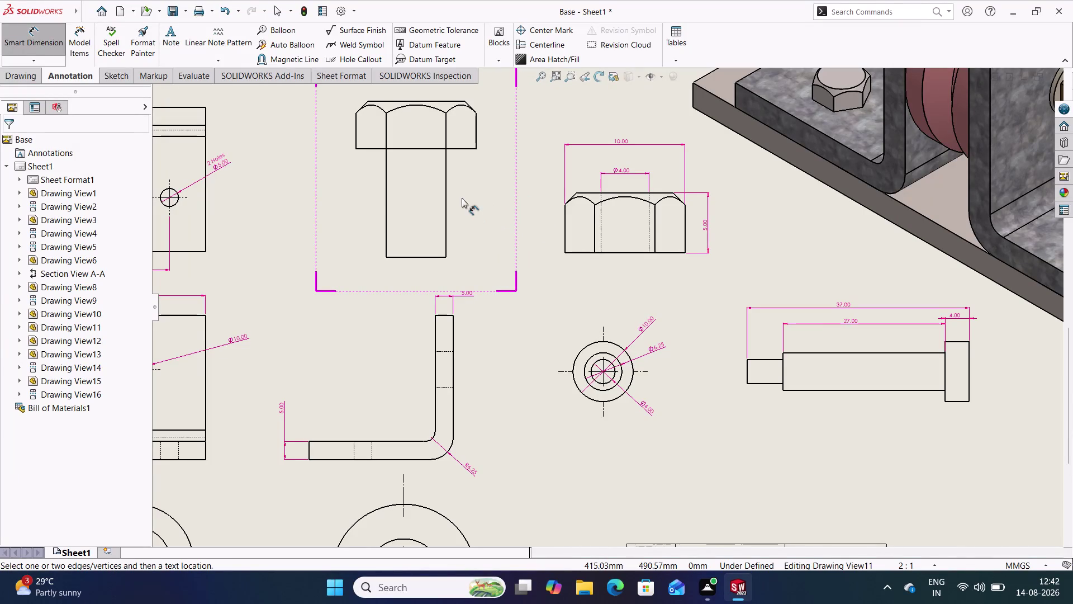
Dimension the bolt's 4.00 head height and 13.00 overall length.
click(466, 150)
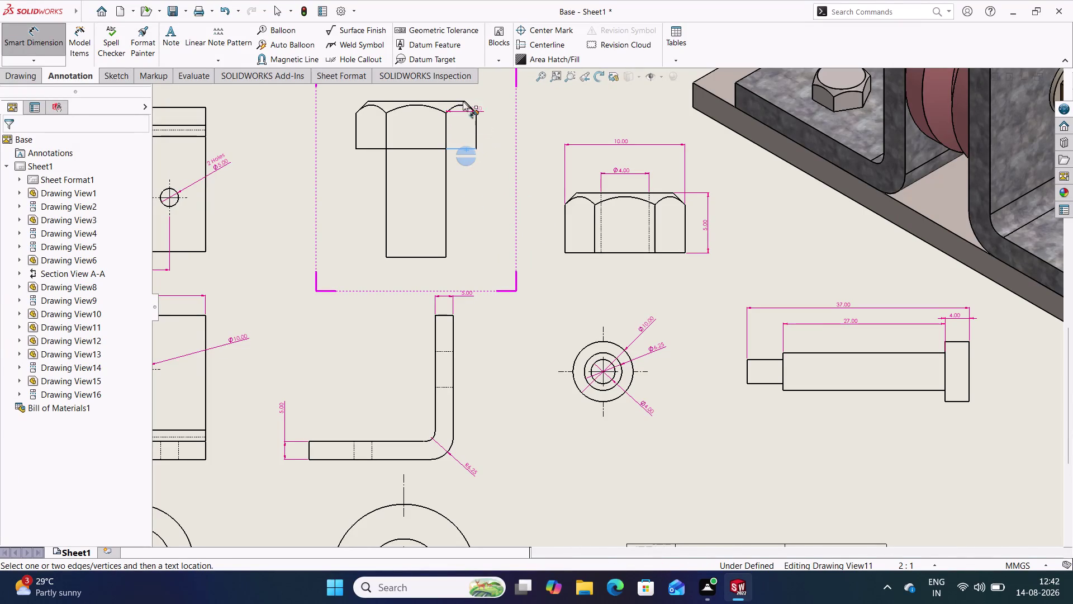
click(454, 99)
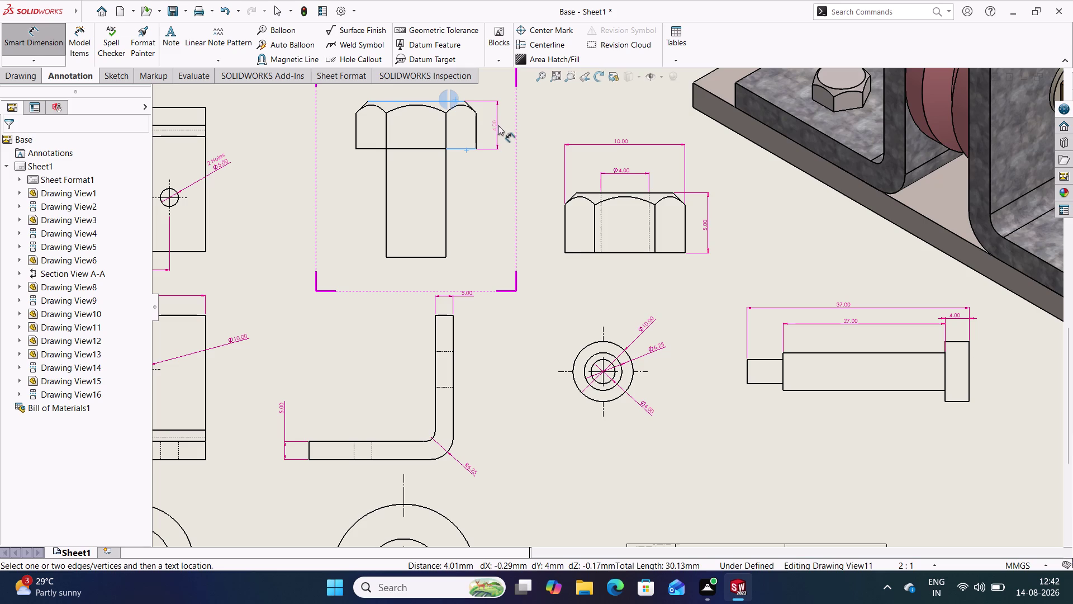
click(498, 126)
click(494, 196)
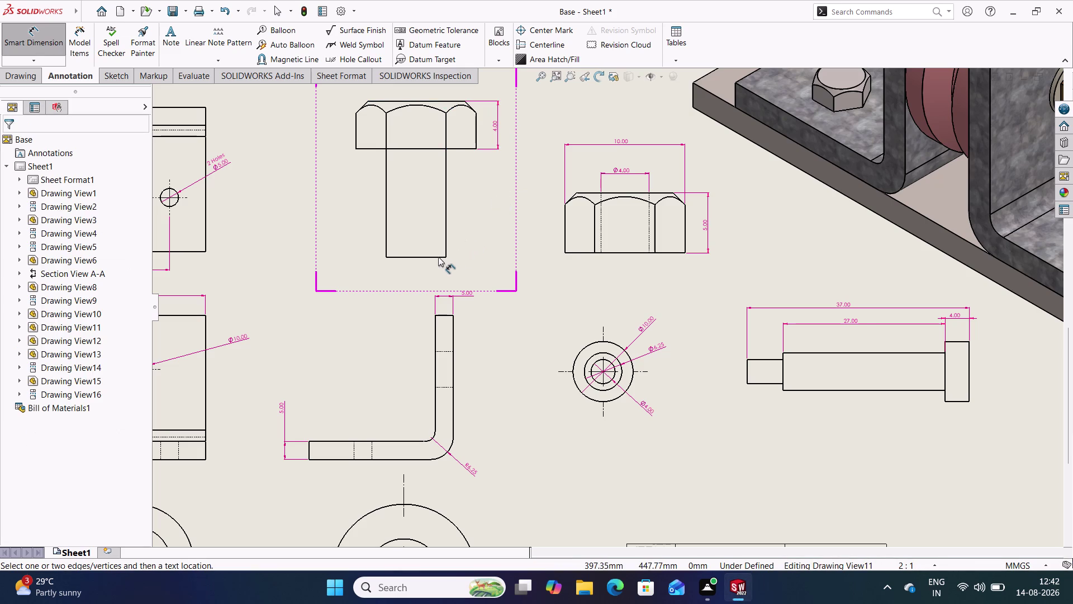
click(437, 257)
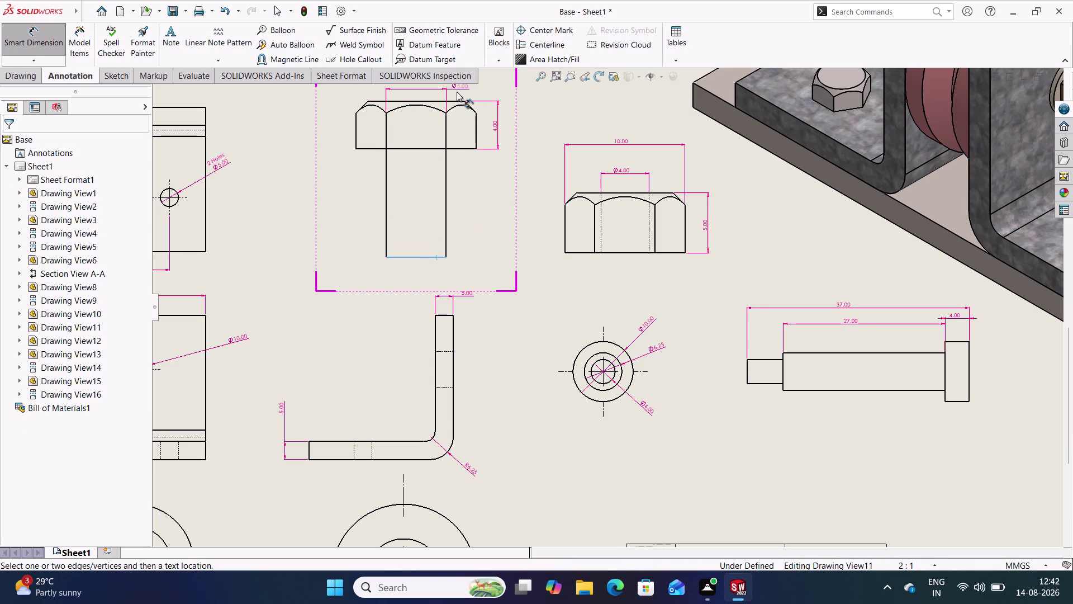
click(449, 100)
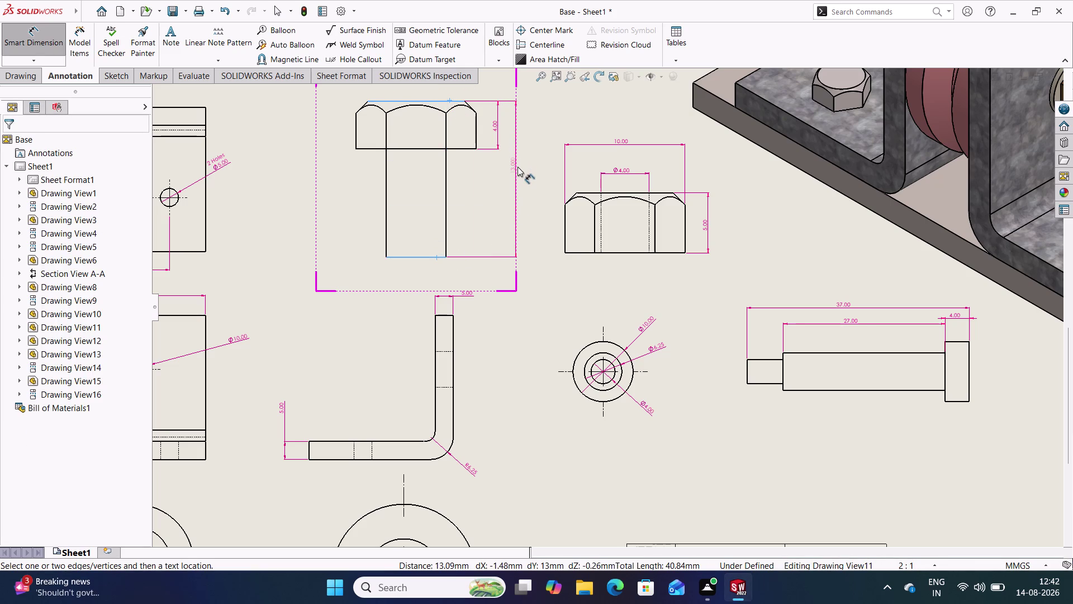
click(517, 173)
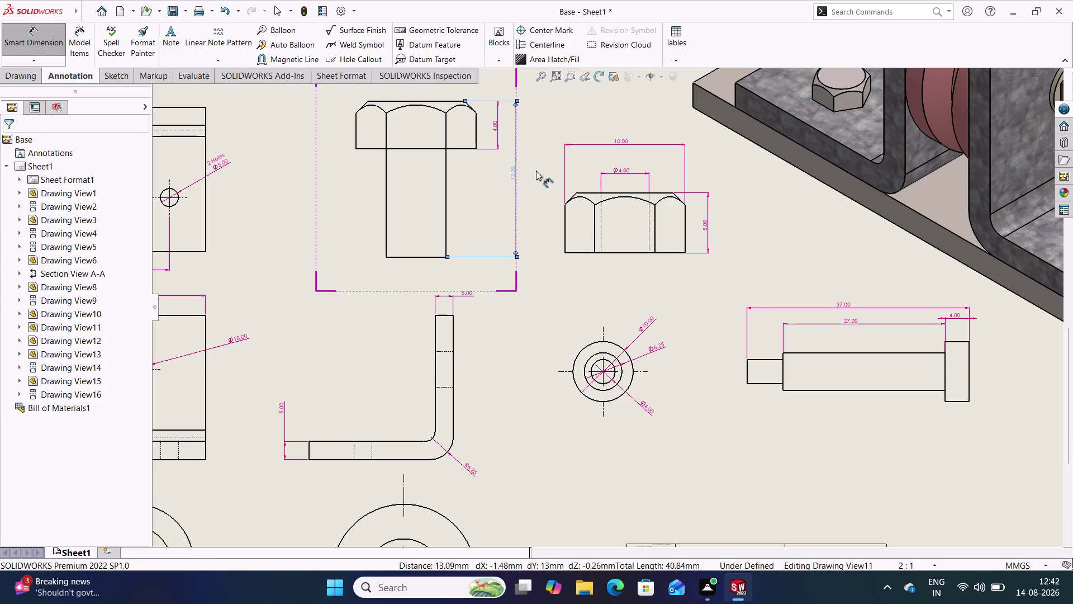
click(541, 181)
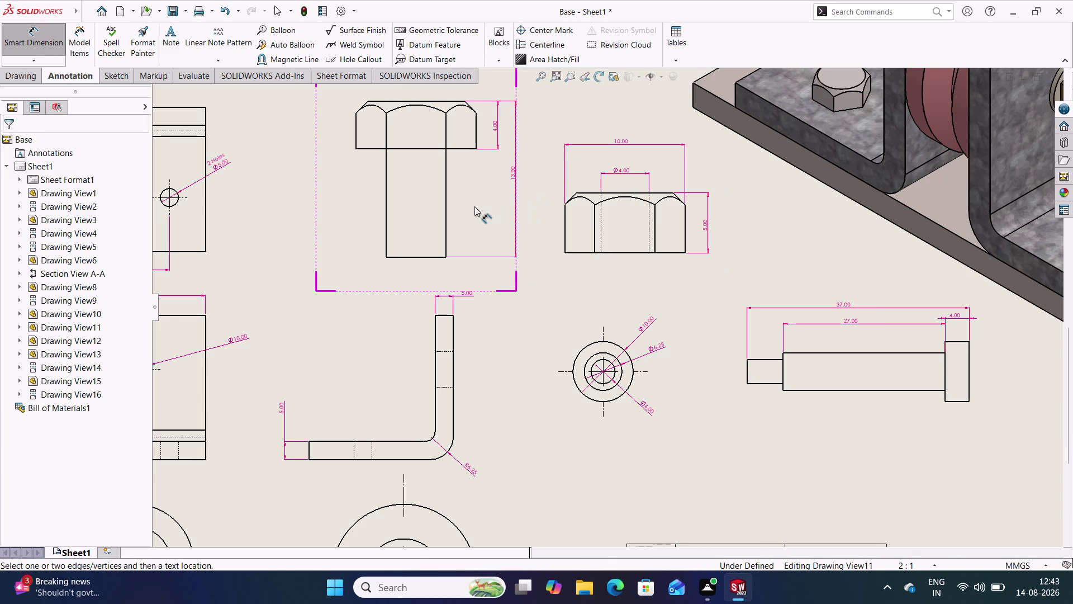
Select the bolt head's left and right sides for its width dimension.
click(357, 132)
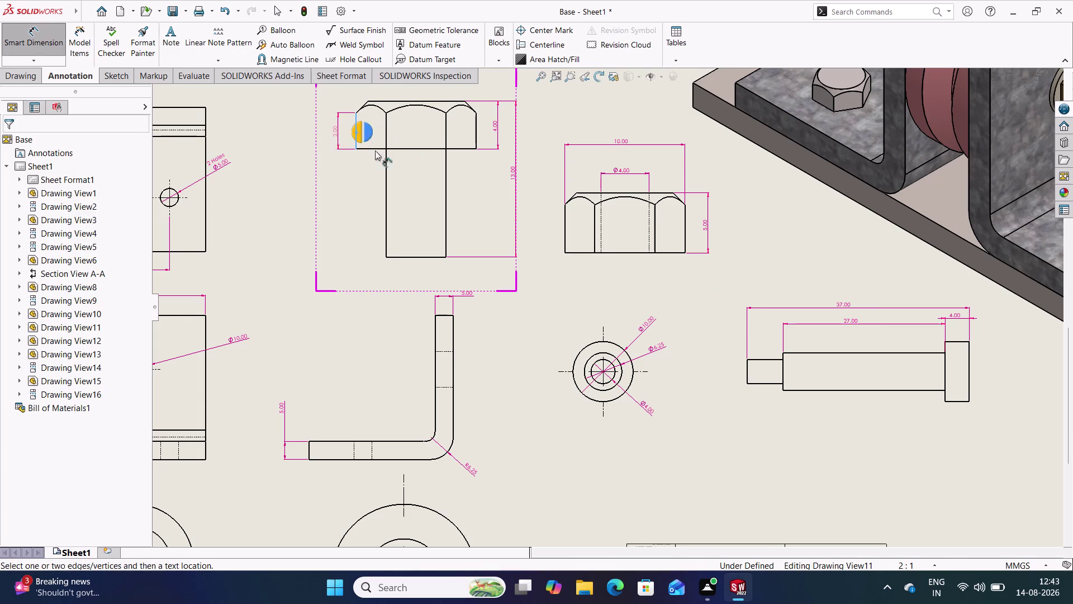
click(475, 128)
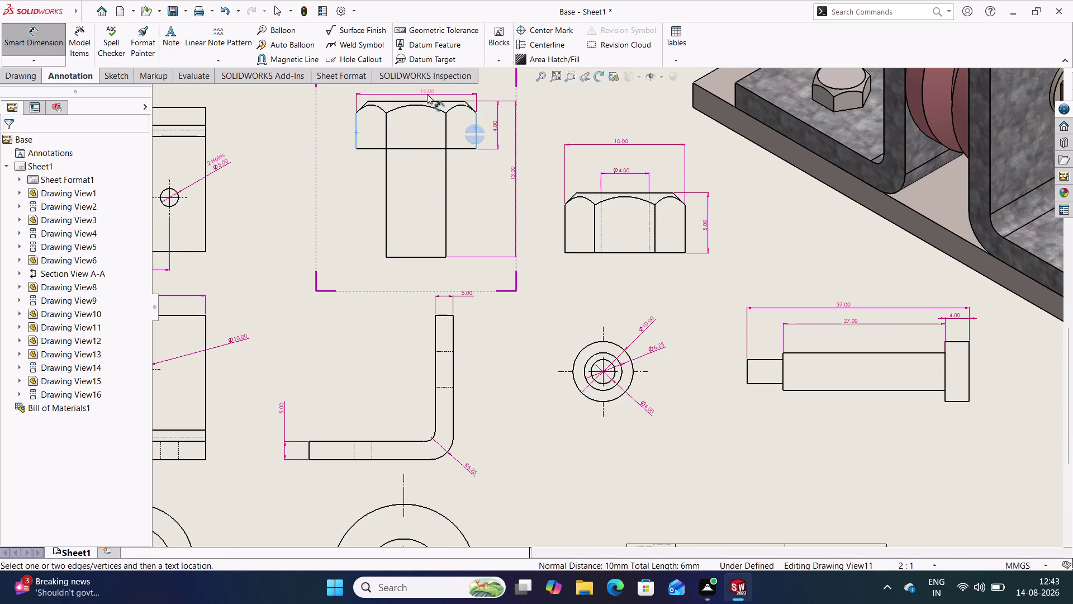
scroll(up, 3)
Place the 10.00 bolt head width dimension and deselect.
click(445, 122)
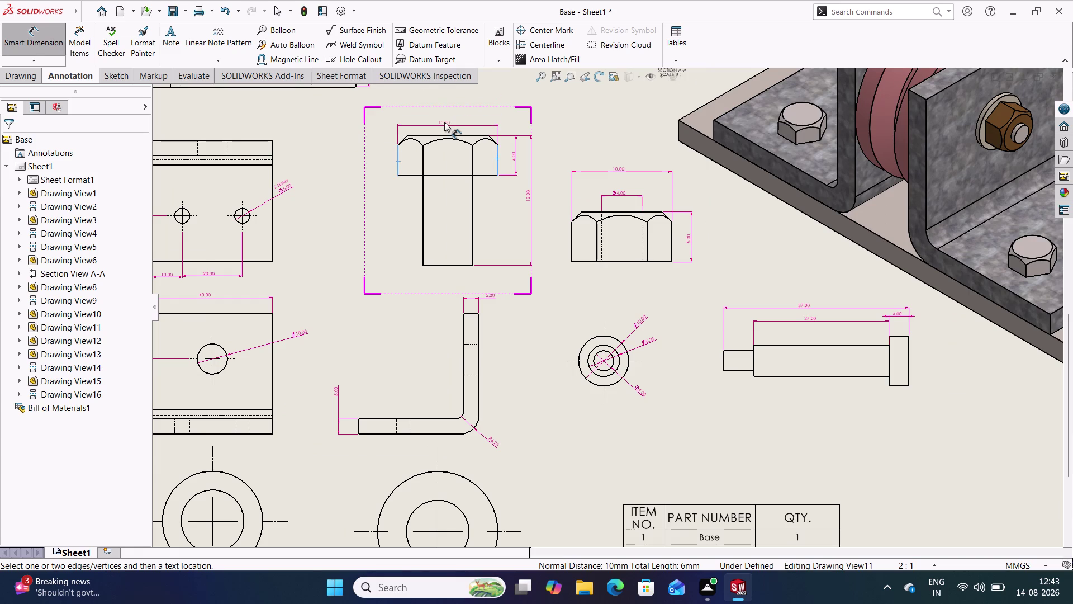
click(491, 204)
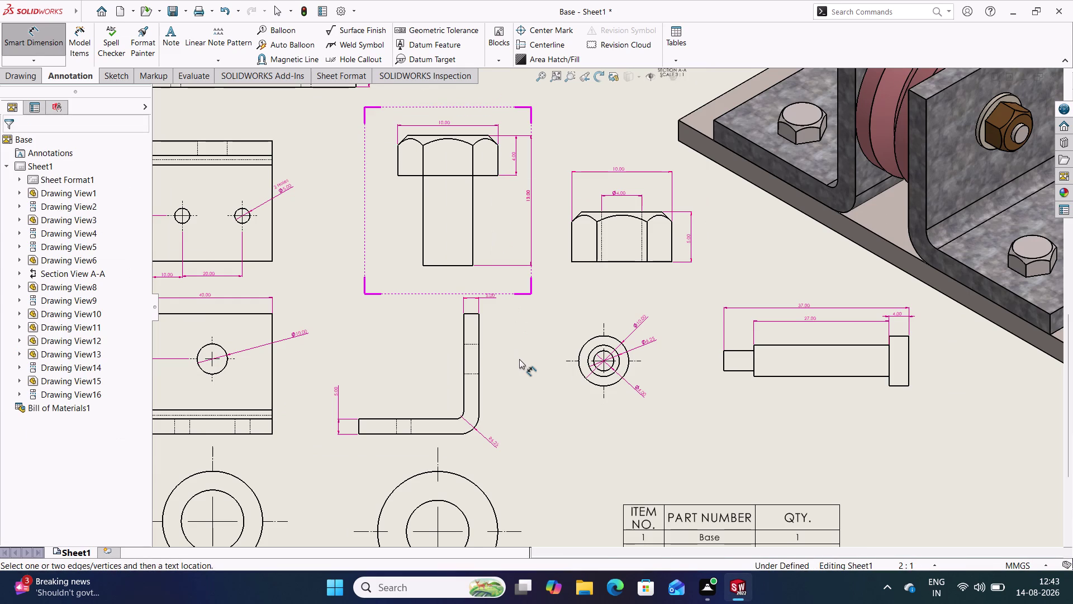
click(502, 342)
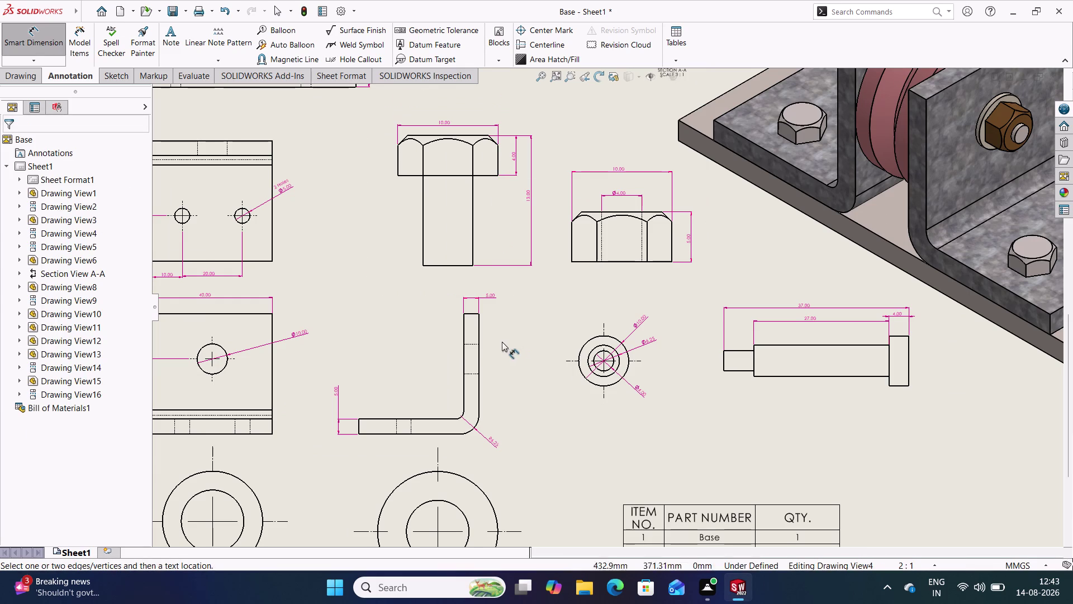
Move down to the washer views and BOM and pick the washer's thickness edge.
scroll(up, 3)
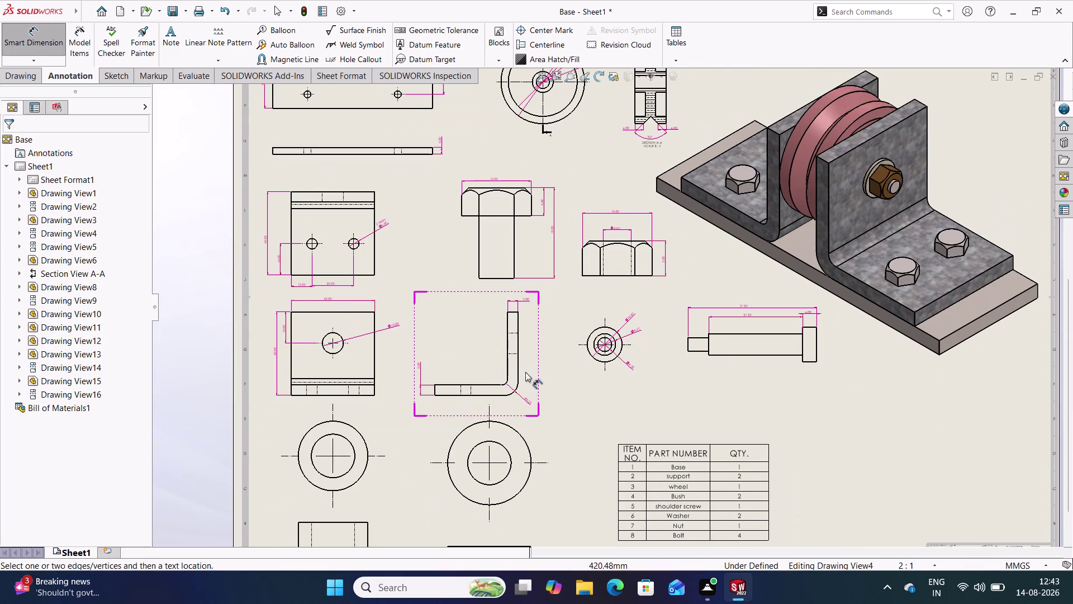
scroll(down, 3)
scroll(up, 3)
scroll(down, 3)
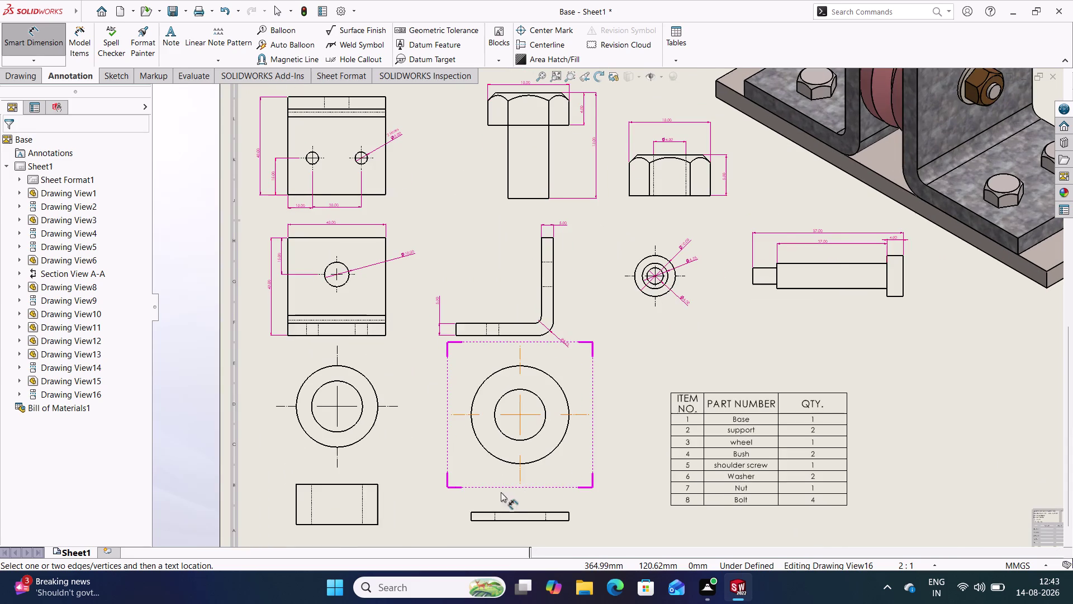
scroll(up, 3)
scroll(down, 3)
scroll(down, 3)
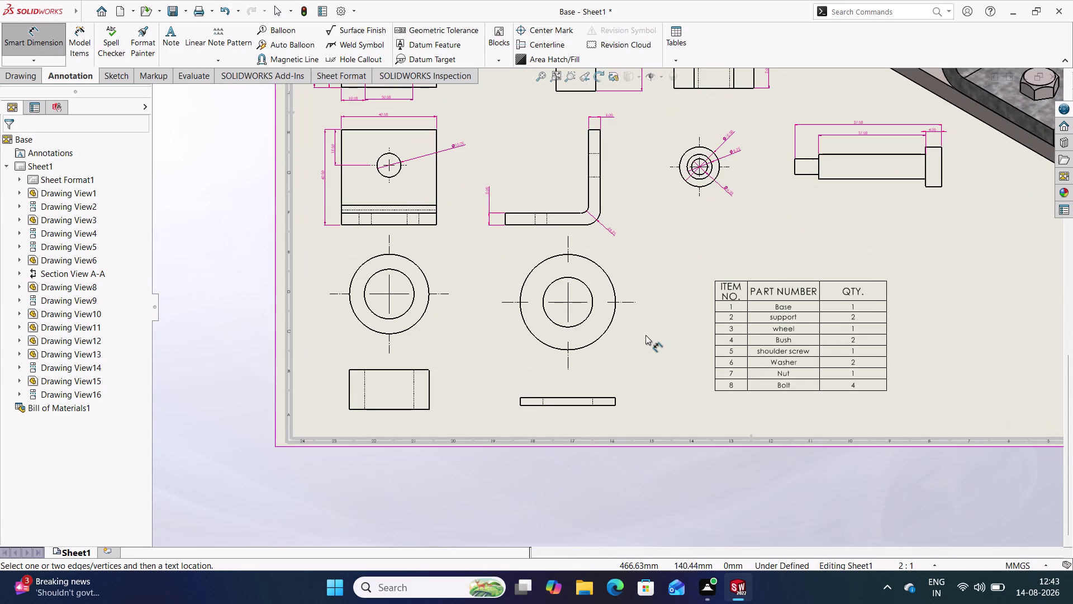
scroll(down, 3)
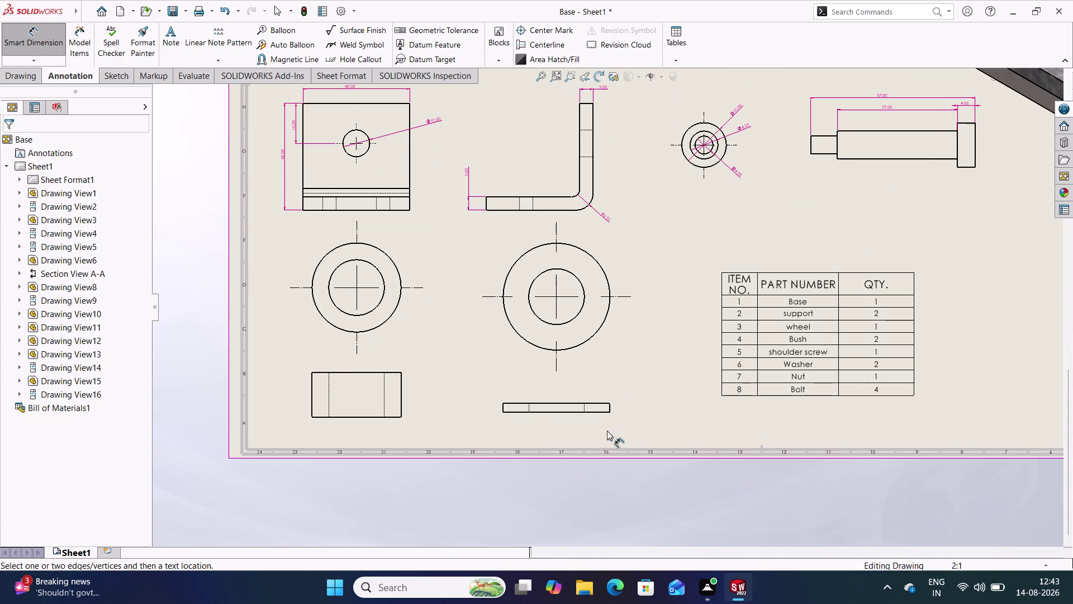
click(608, 406)
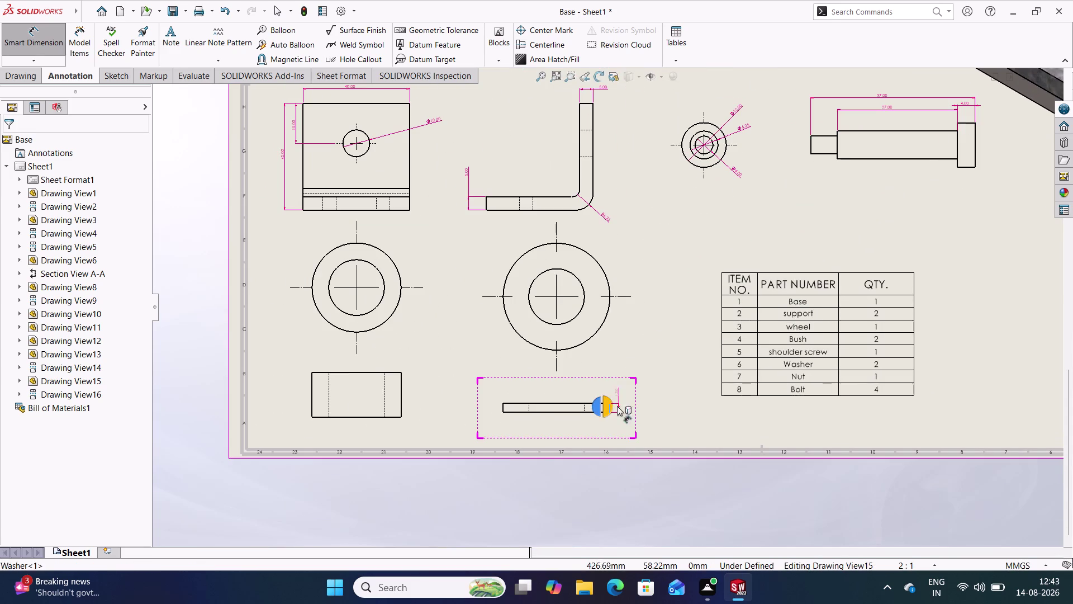
Dimension the washer thickness and both ring views' diameters (Ø12.00, Ø6.25, Ø10.00).
click(625, 385)
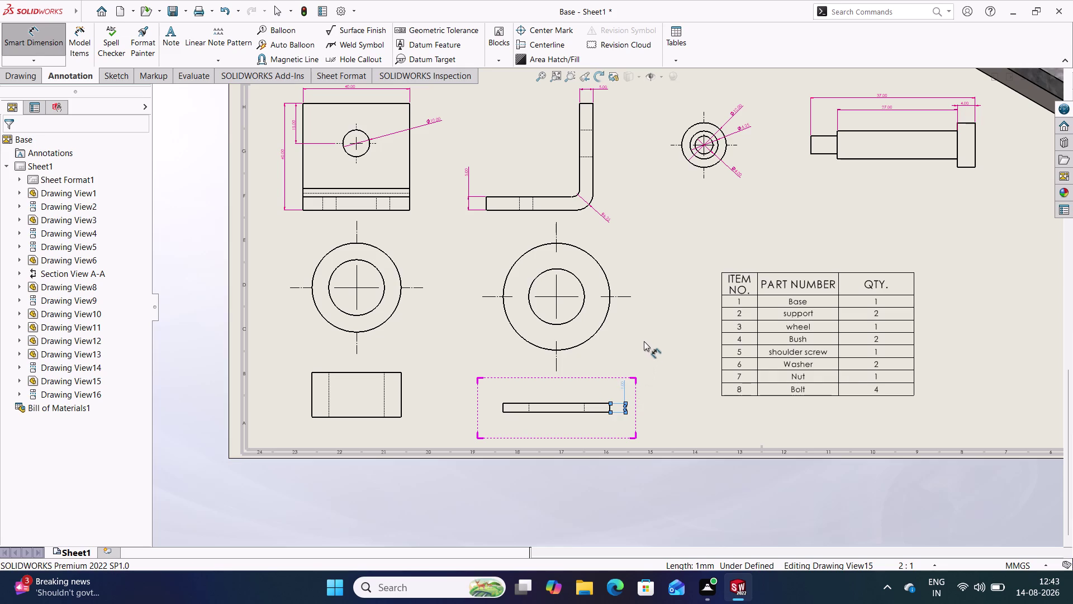
click(644, 341)
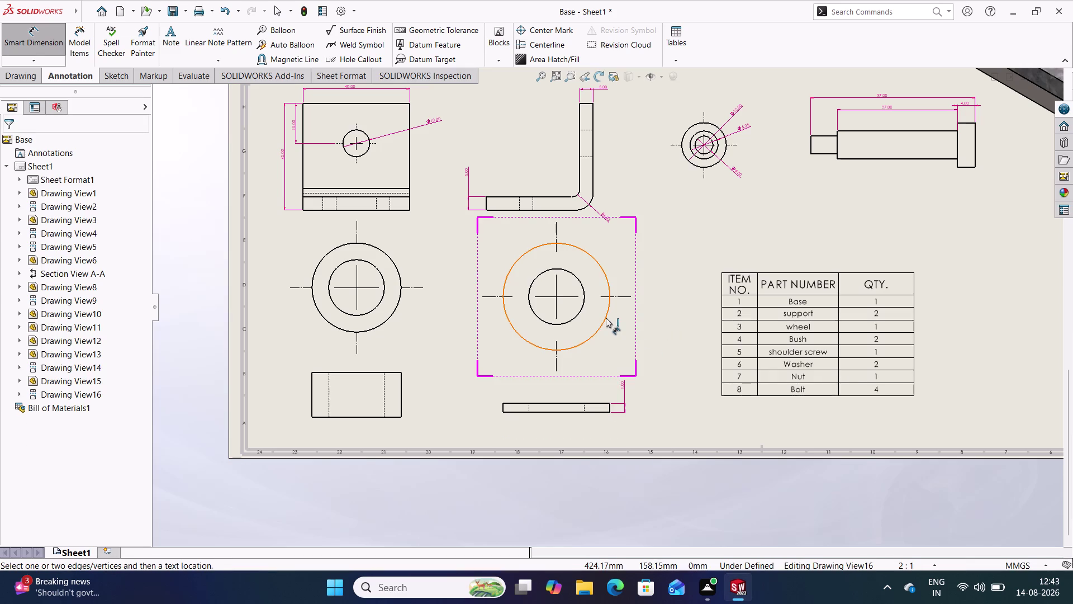
click(606, 317)
click(628, 254)
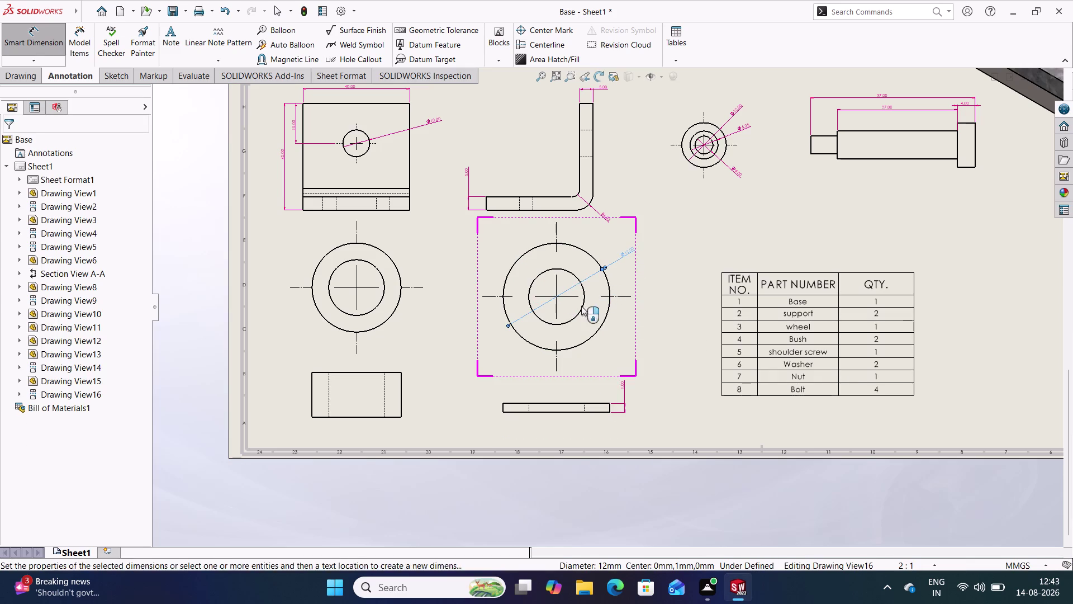
click(581, 308)
click(640, 281)
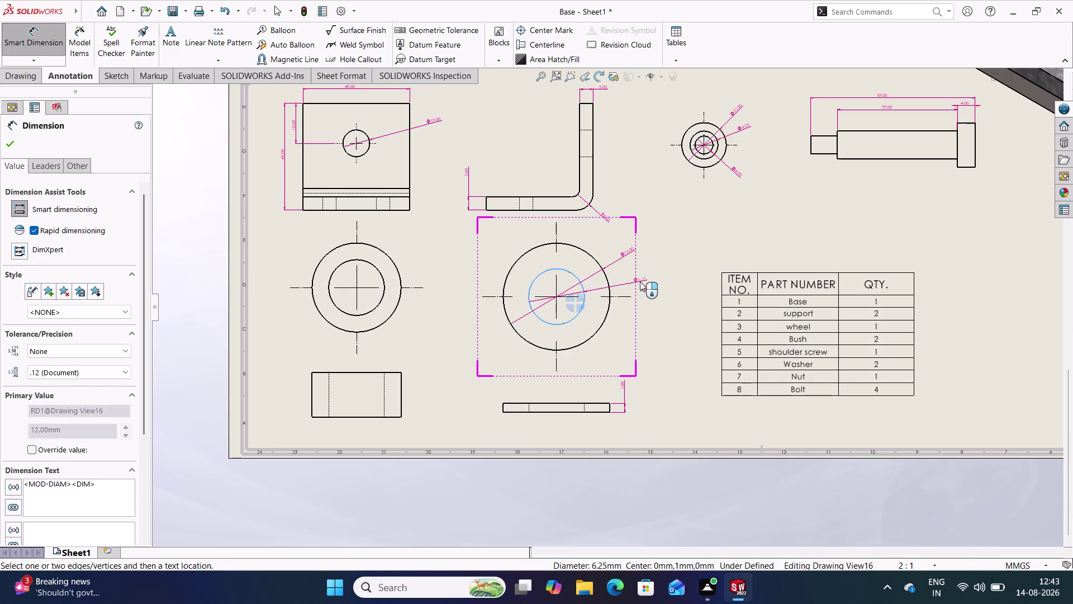
click(398, 272)
click(409, 246)
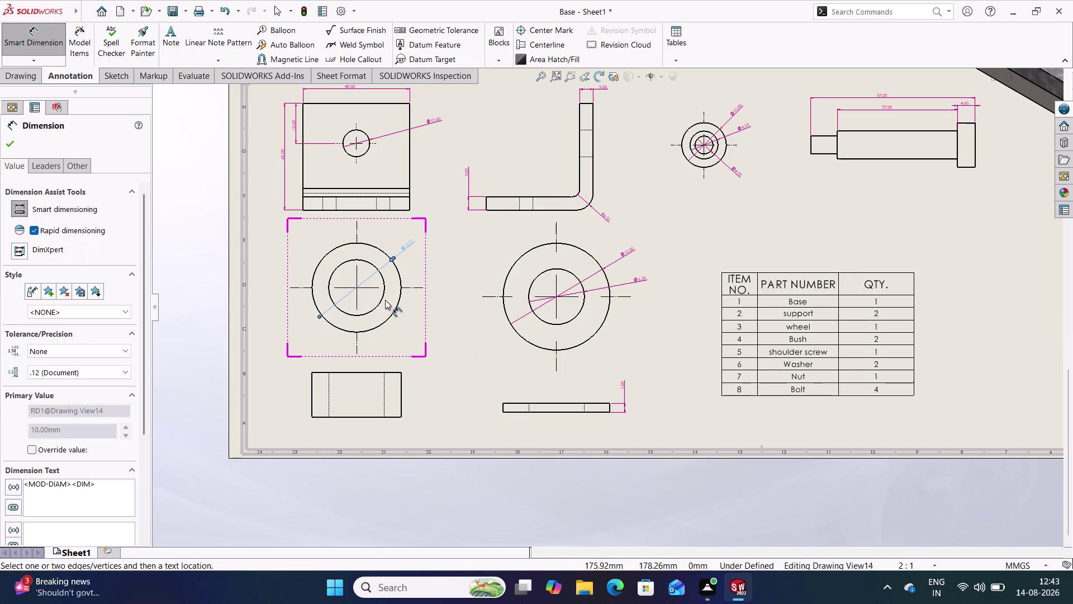
click(381, 299)
click(433, 268)
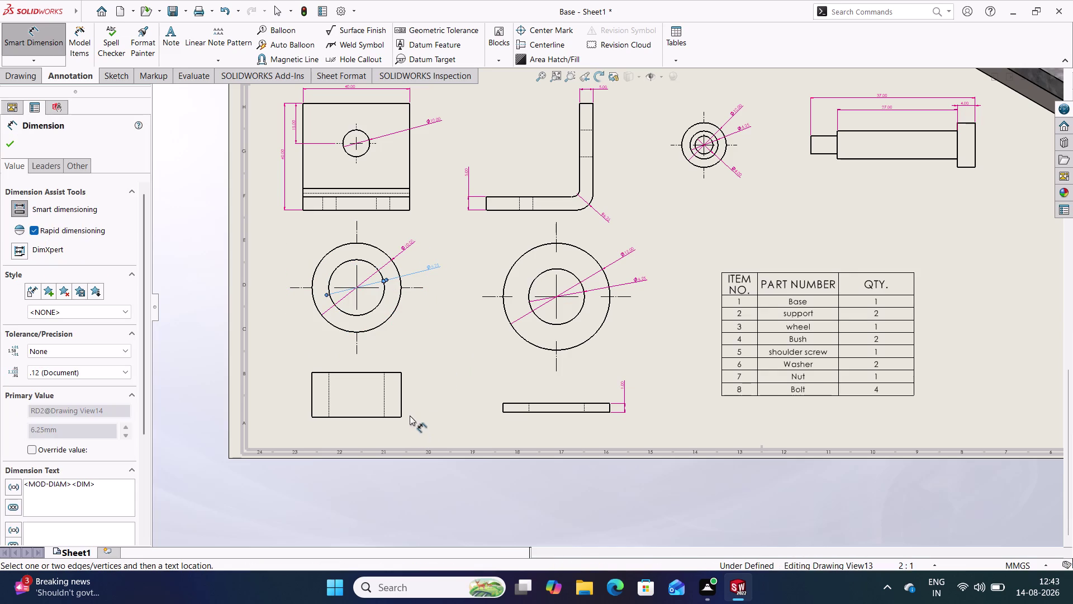
Add a vertical height dimension along the small rectangular view's right side.
click(402, 400)
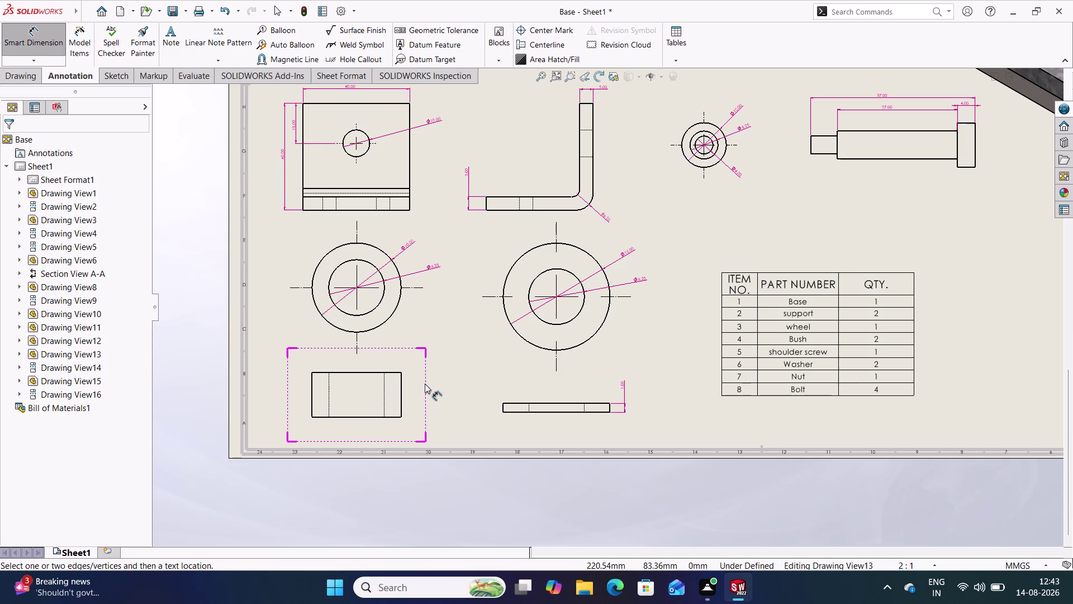
click(399, 384)
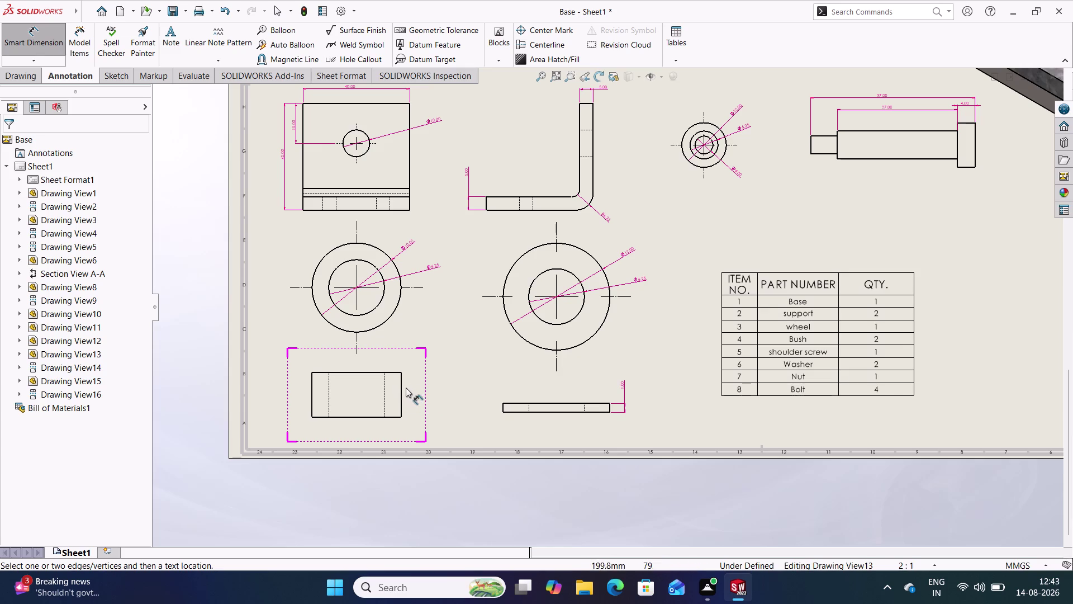
click(402, 387)
click(419, 392)
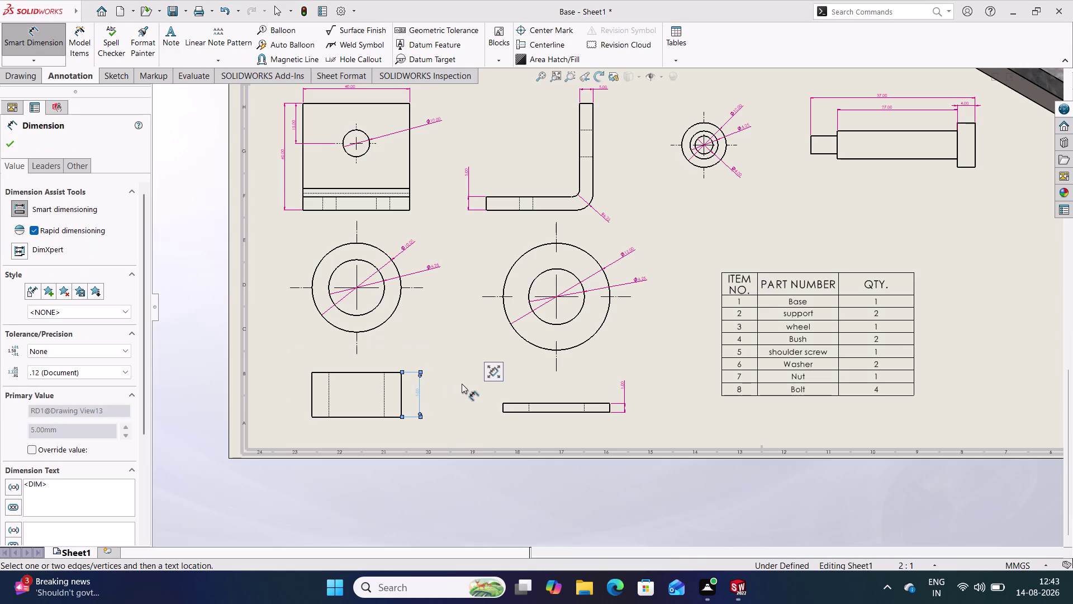
click(459, 352)
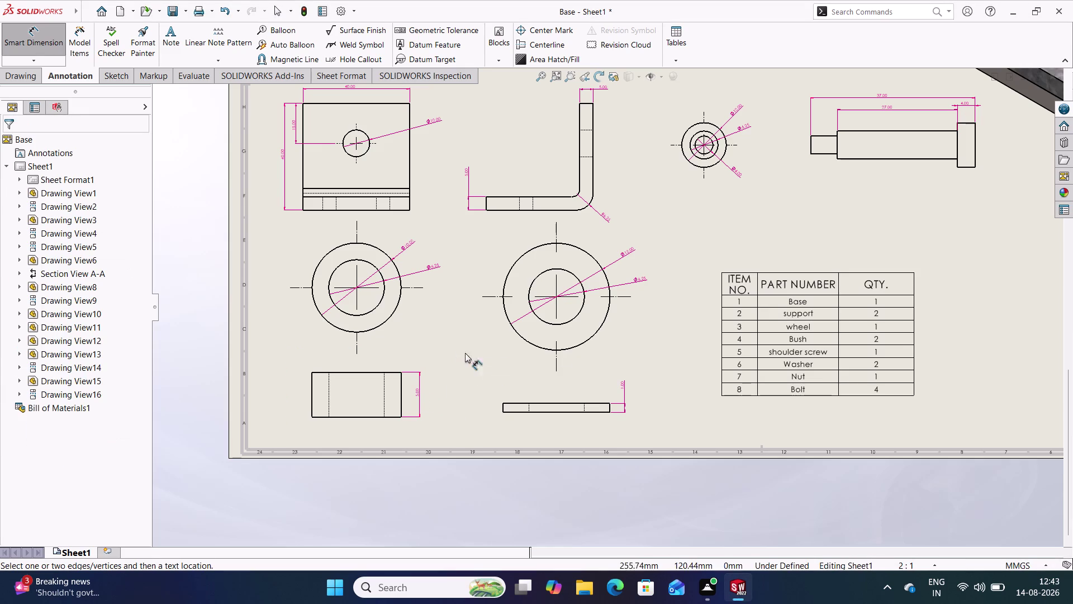
scroll(up, 3)
scroll(up, 3)
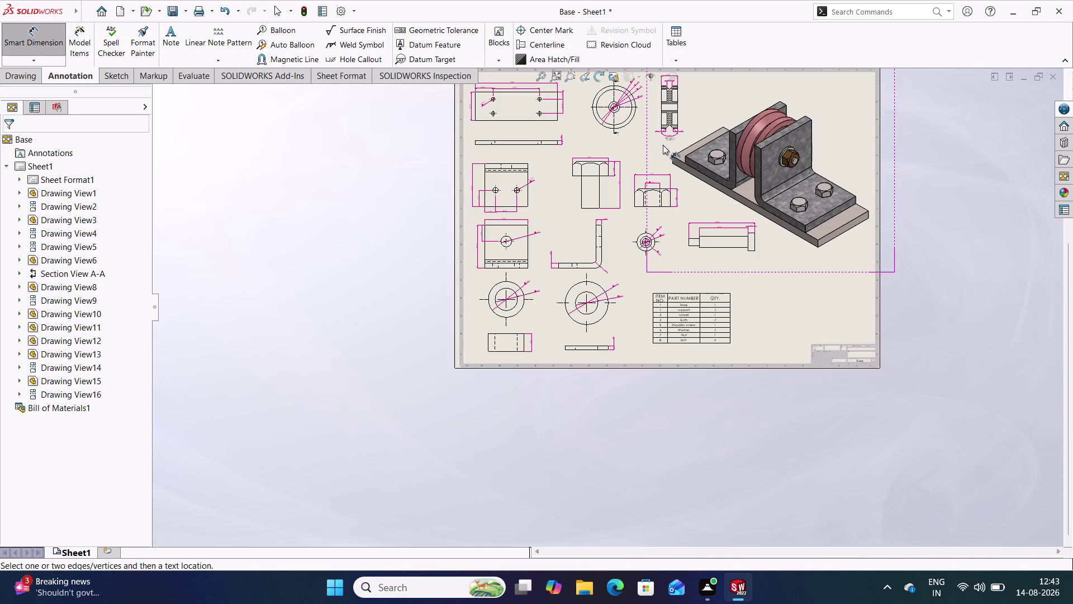
scroll(up, 3)
scroll(down, 3)
scroll(down, 3)
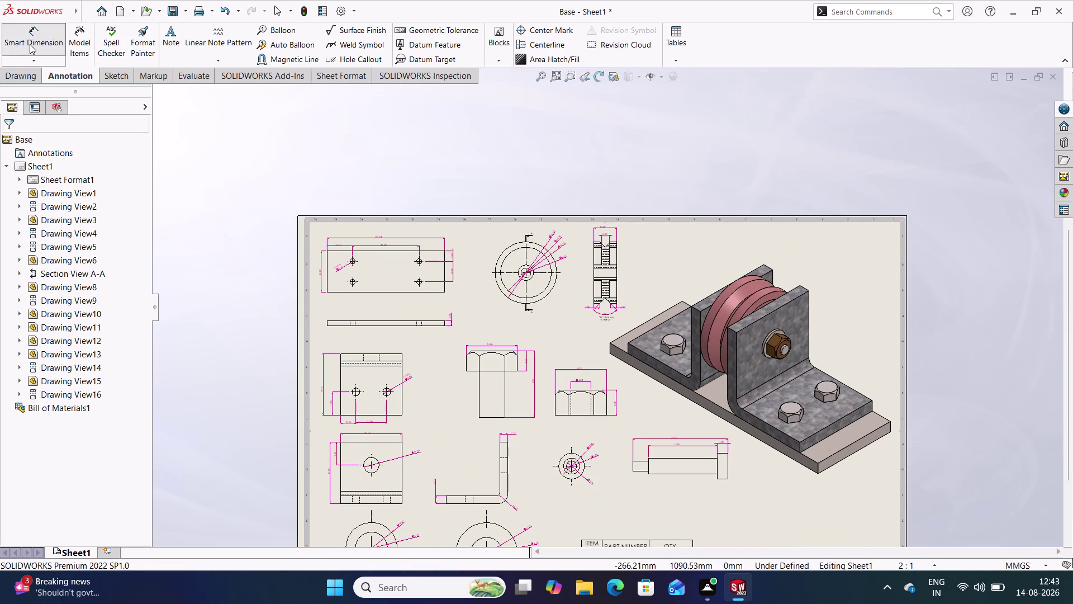
click(30, 44)
click(418, 165)
scroll(down, 3)
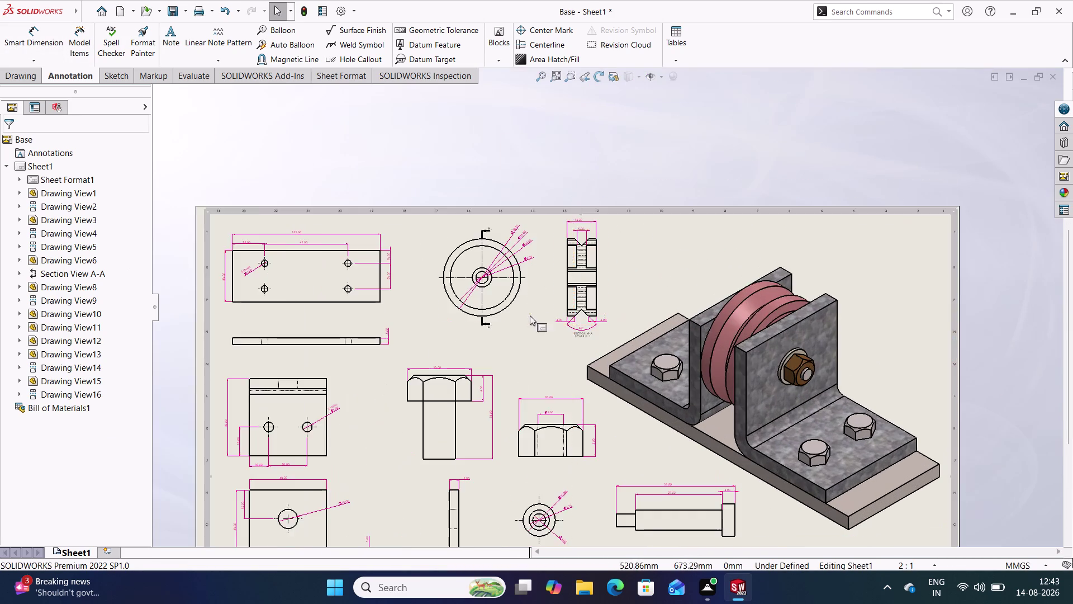
scroll(up, 3)
scroll(up, 3)
scroll(down, 3)
scroll(down, 3)
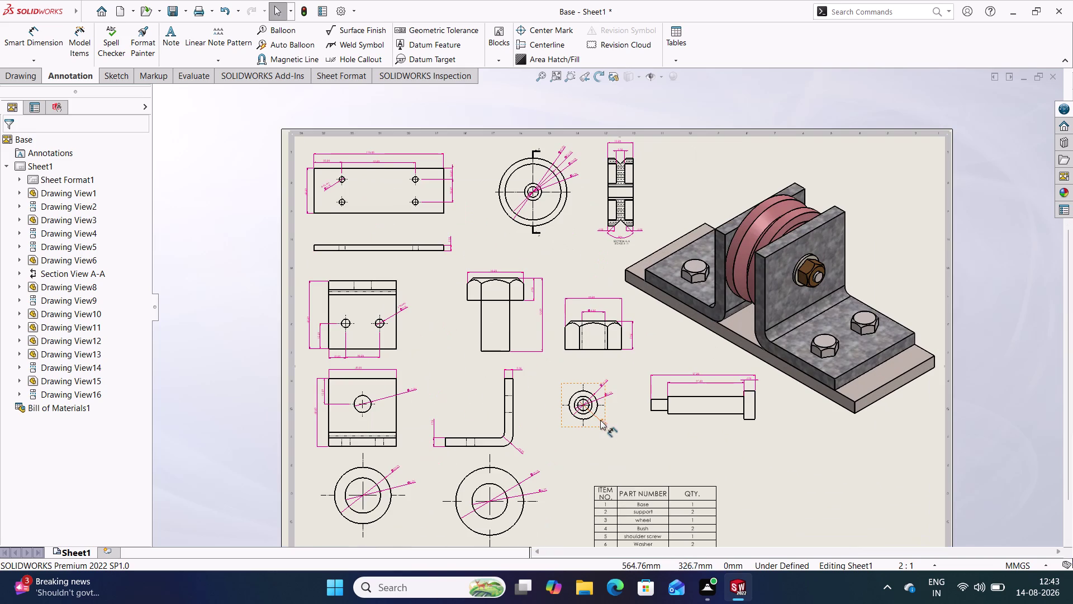
middle_drag(601, 420, 590, 384)
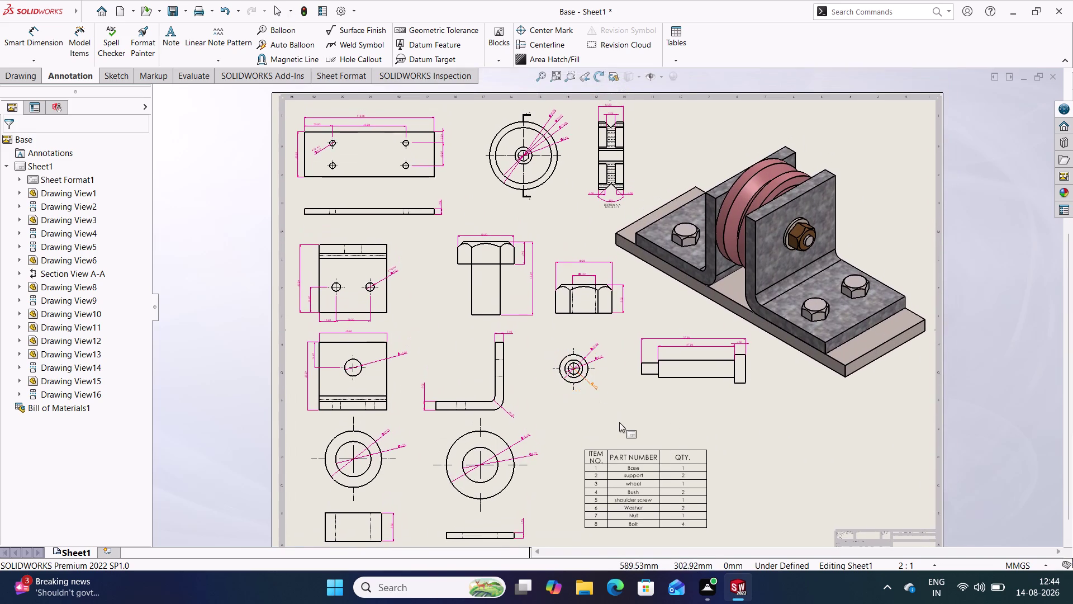
scroll(down, 3)
scroll(up, 3)
scroll(down, 3)
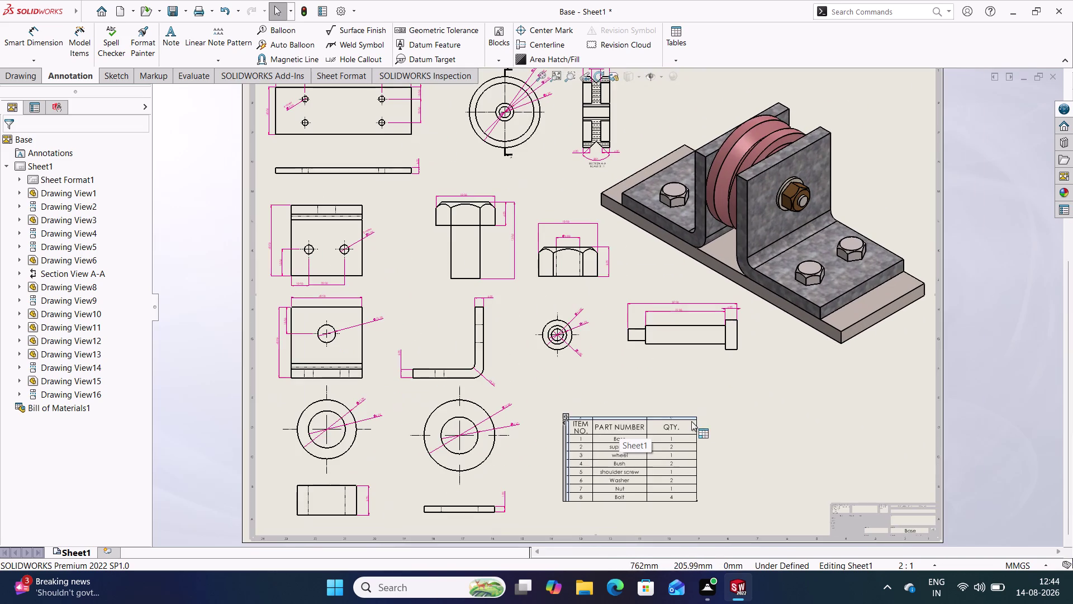
scroll(up, 3)
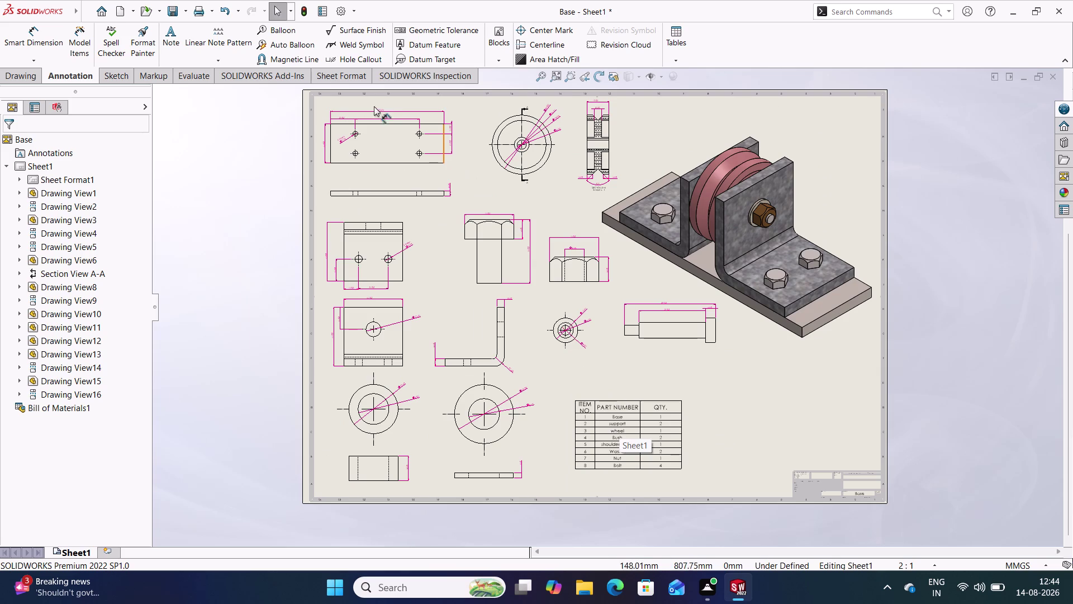
scroll(up, 3)
scroll(down, 3)
scroll(down, 3)
middle_drag(548, 264, 545, 250)
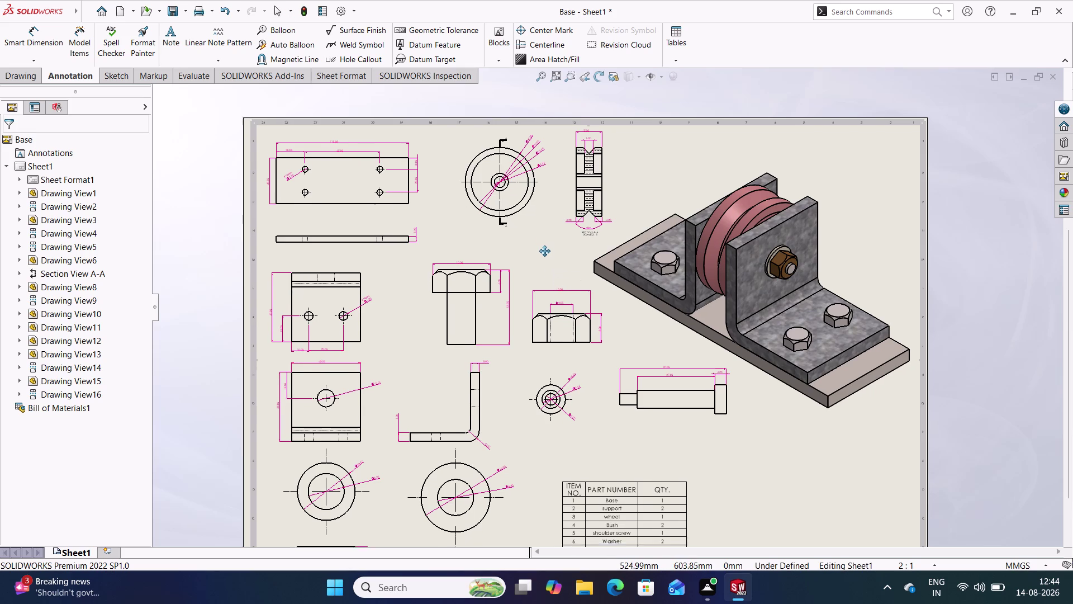
middle_drag(545, 251, 546, 226)
scroll(down, 3)
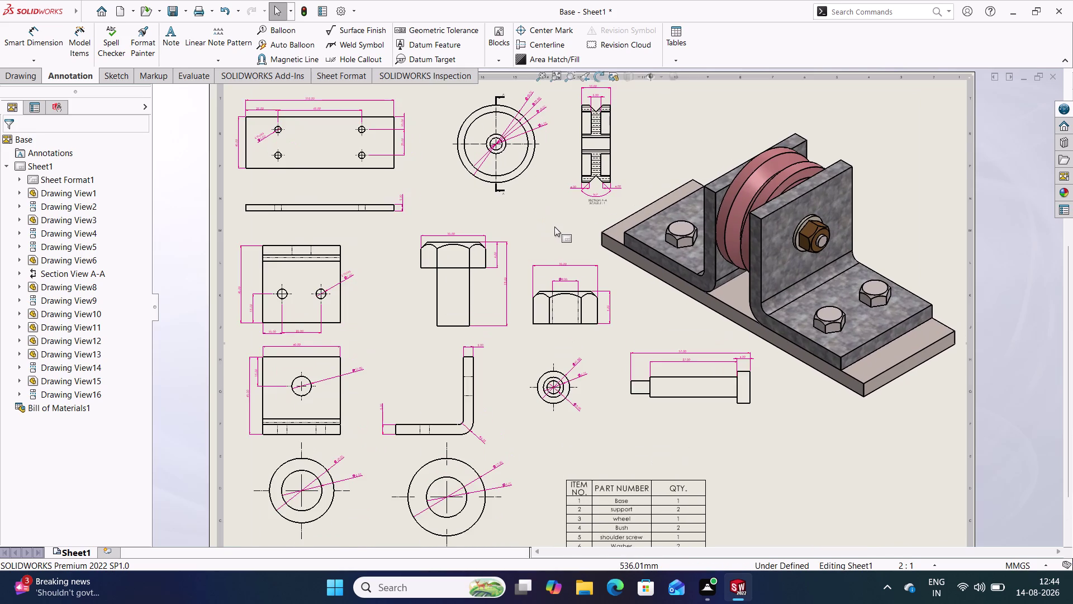
scroll(up, 3)
middle_drag(558, 228, 556, 200)
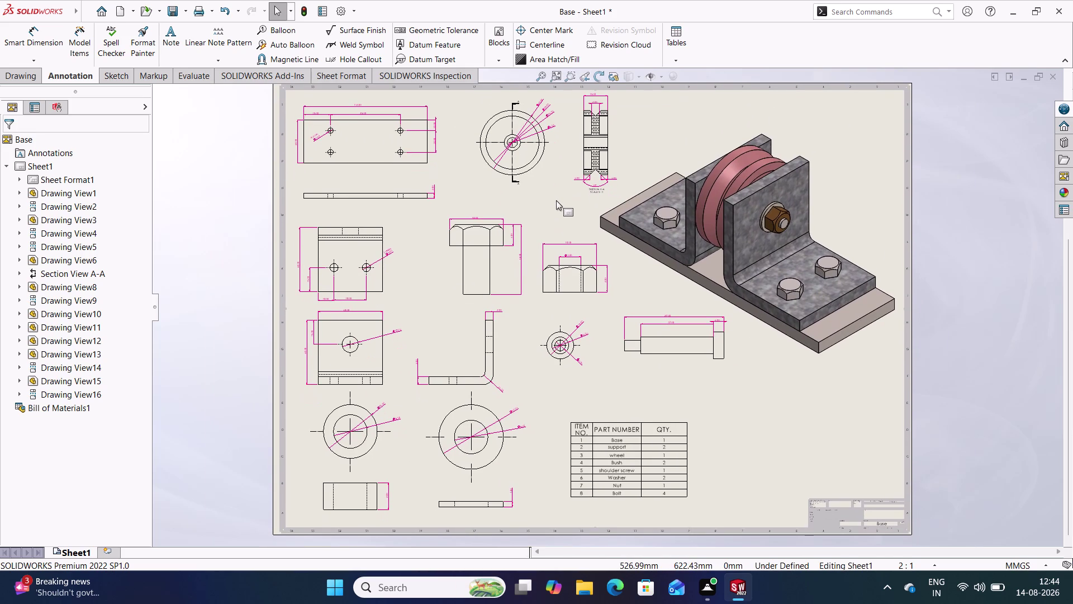
middle_drag(555, 199, 553, 207)
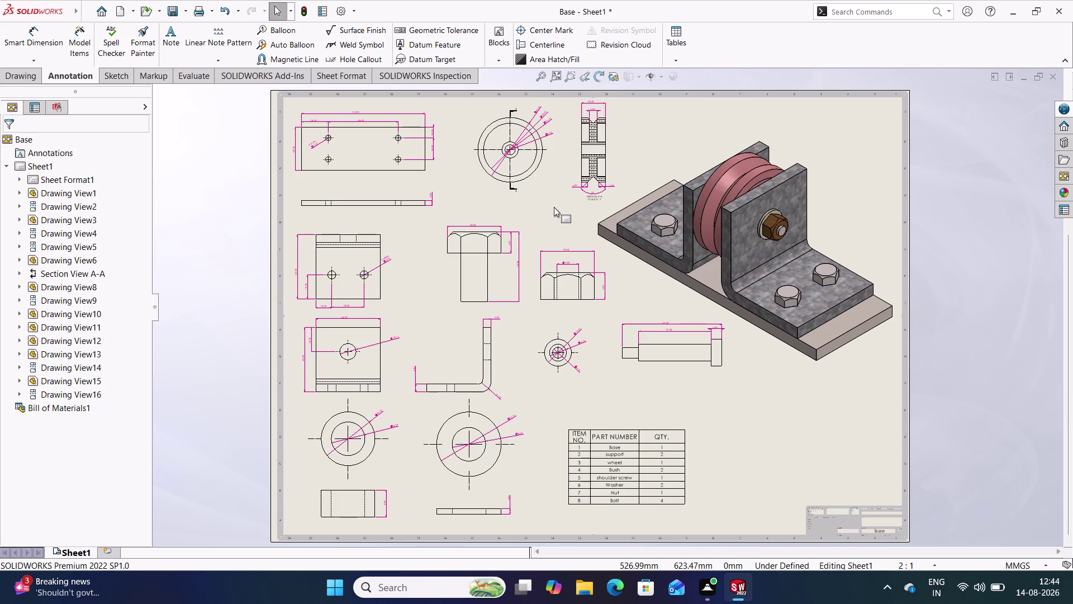
key(ctrl+s)
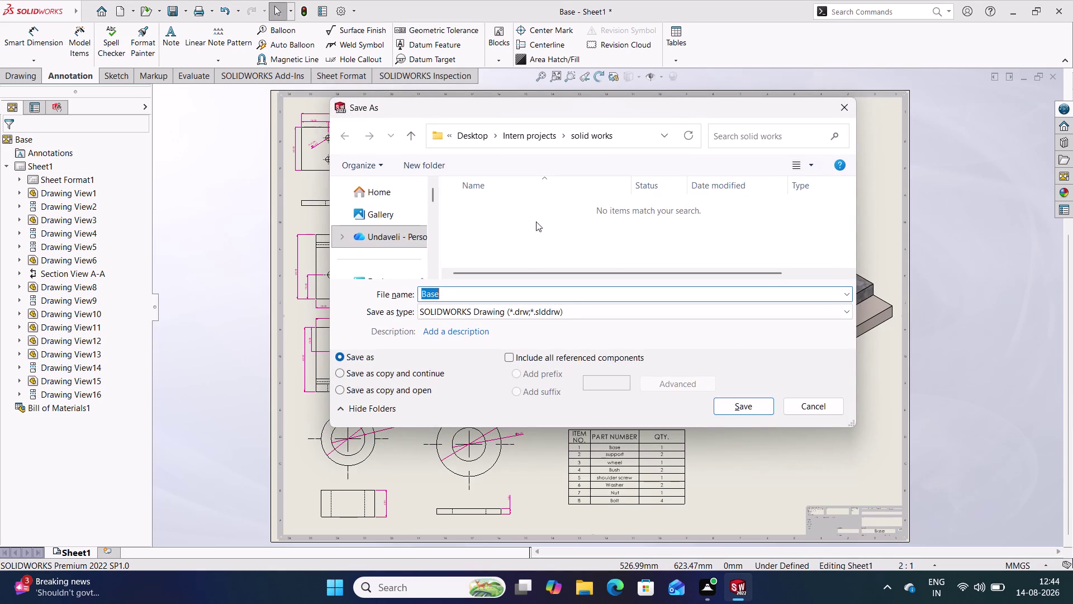
Browse the Save As window to Desktop > Intern projects > solid works.
scroll(down, 3)
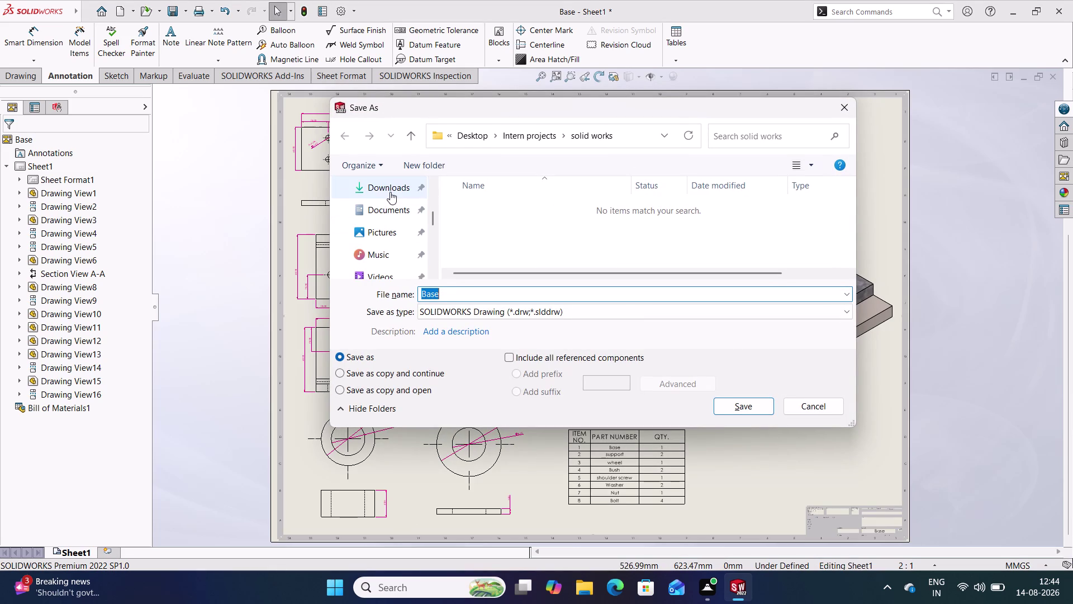
click(390, 191)
scroll(up, 3)
click(382, 208)
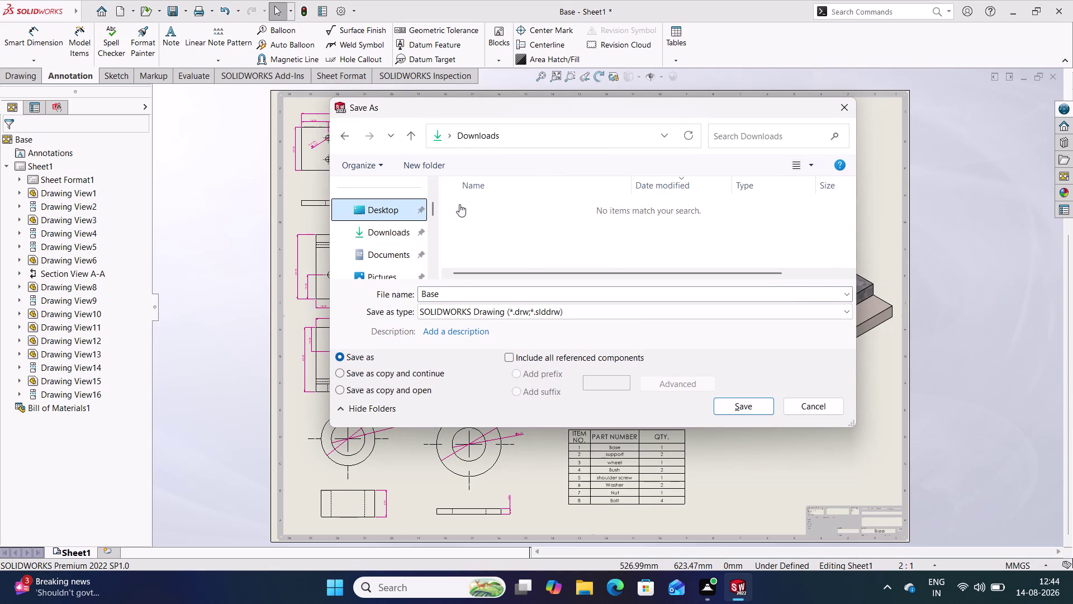
double_click(494, 212)
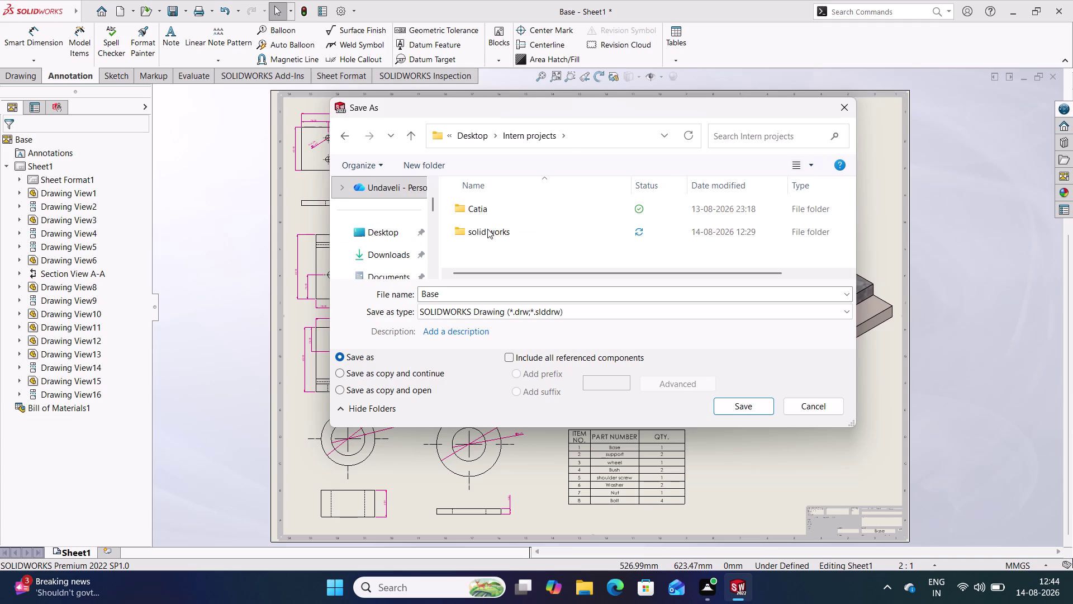
double_click(487, 228)
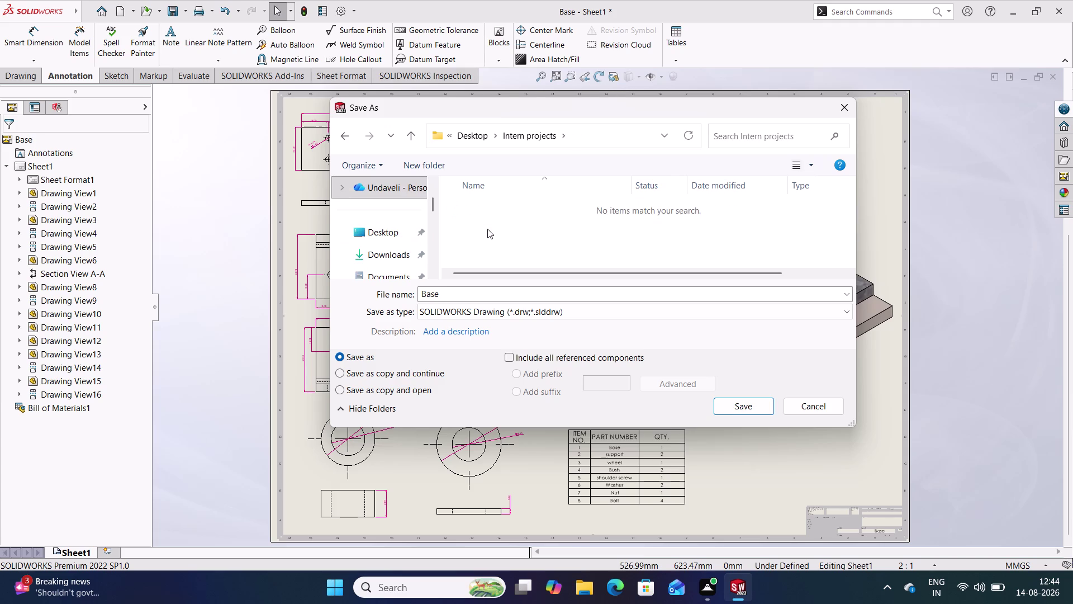
Replace the file name 'Base' with 'wheel support assembly'.
drag(470, 300, 418, 303)
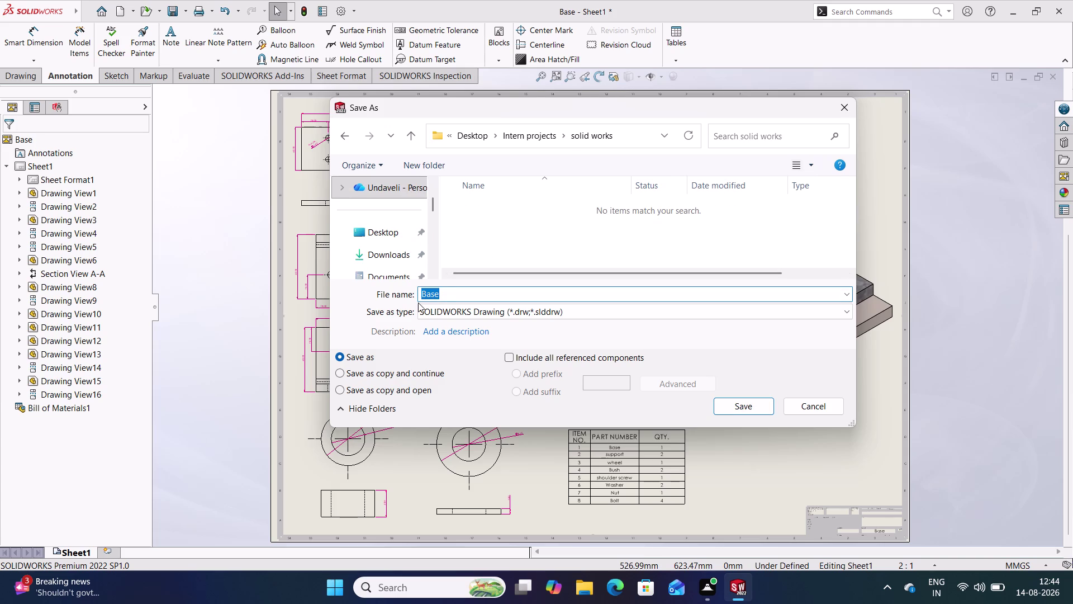
text(w)
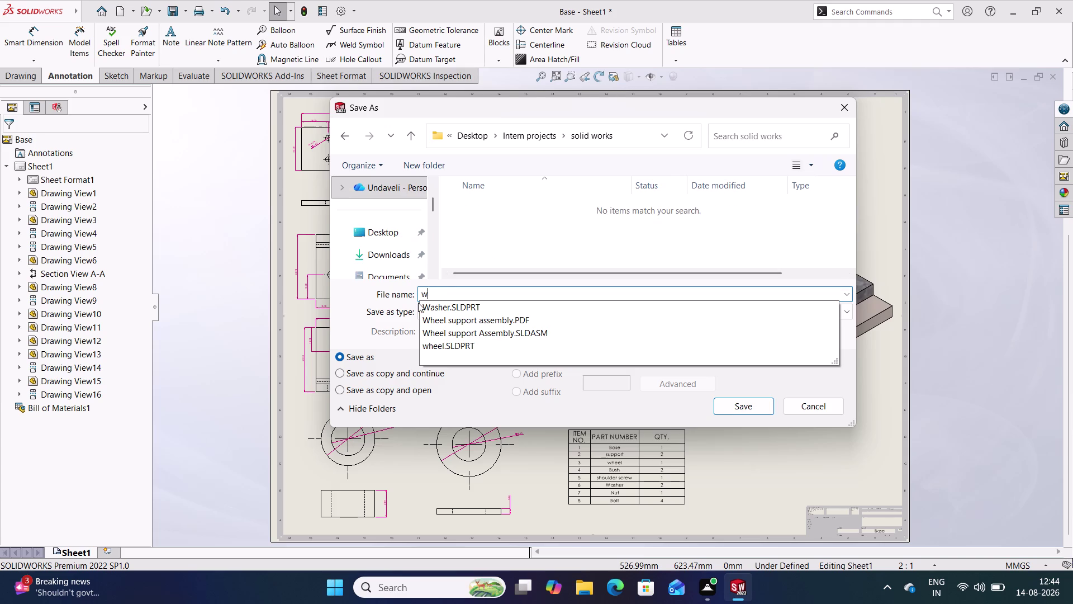
text(hee)
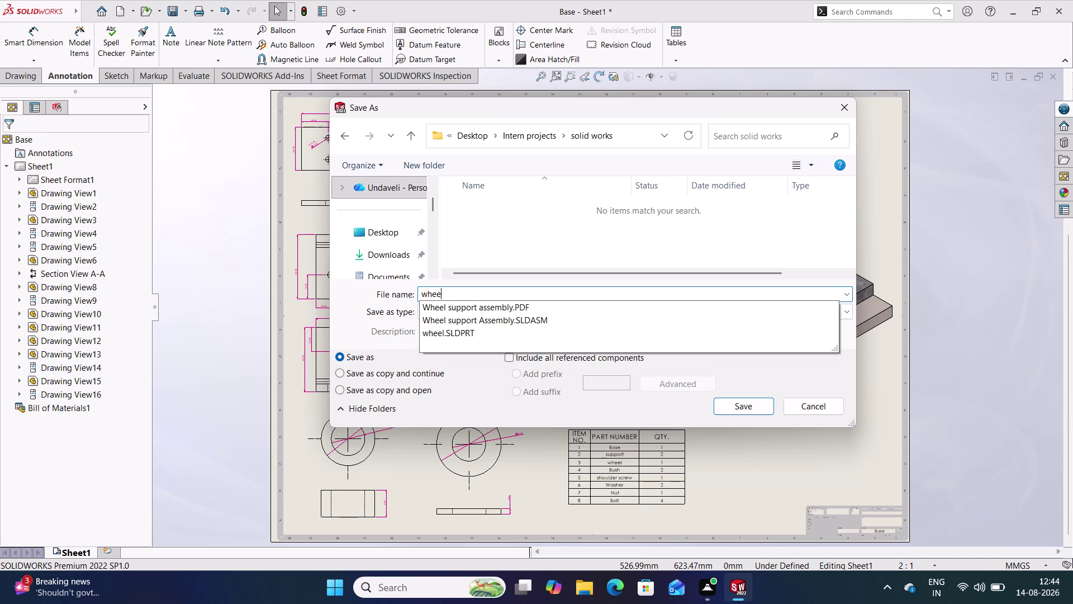
key(l)
key(space)
text(su)
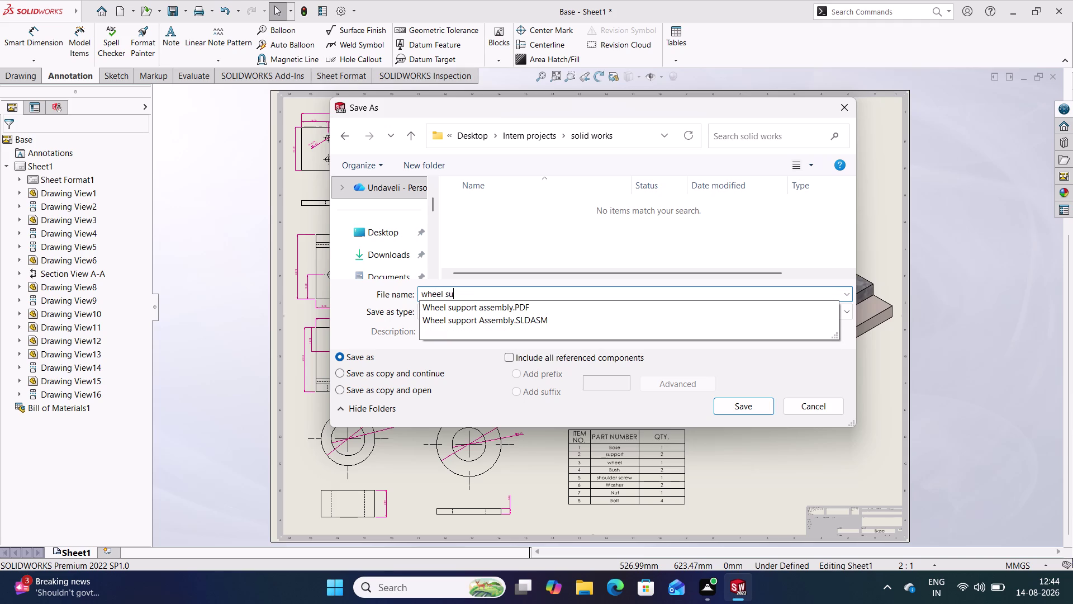
text(ppo)
text(rt)
key(space)
text(assemb)
text(ly)
click(491, 257)
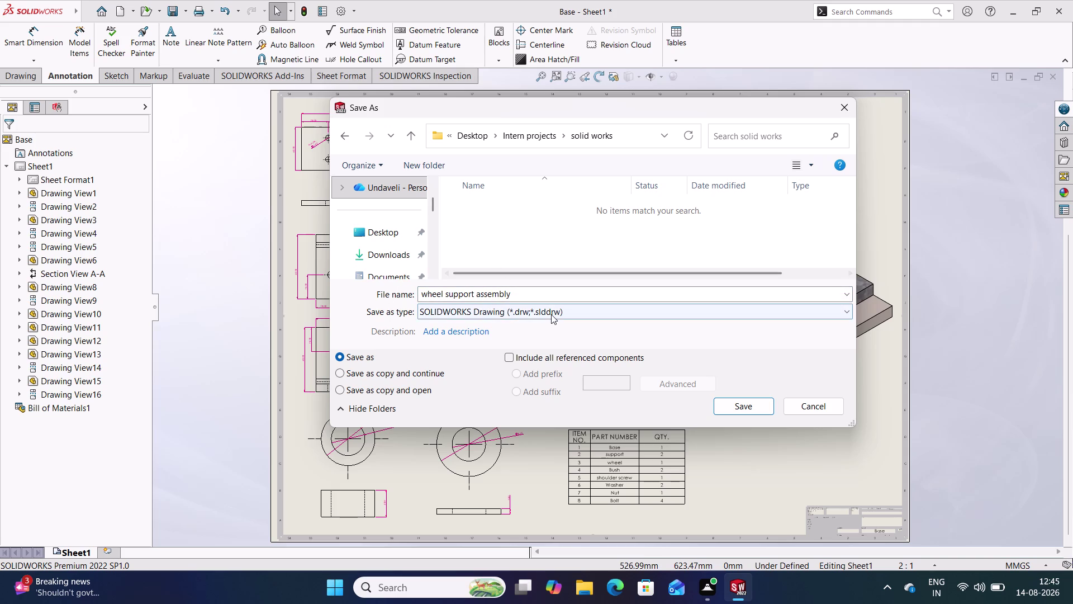
Save the drawing as PDF 'wheel support assembly', replacing the existing file.
click(551, 314)
click(517, 361)
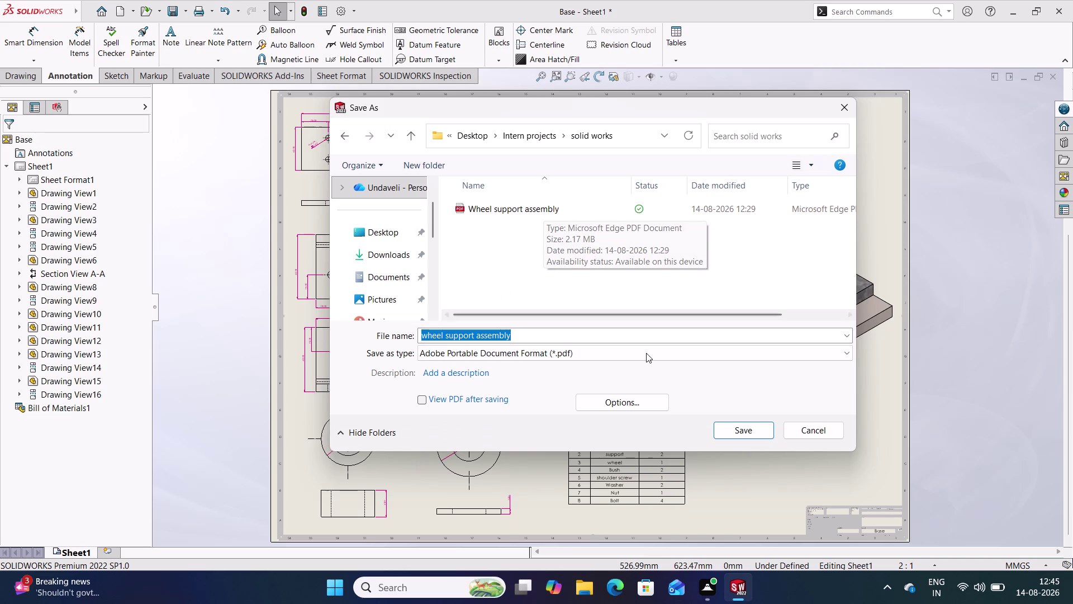
click(738, 432)
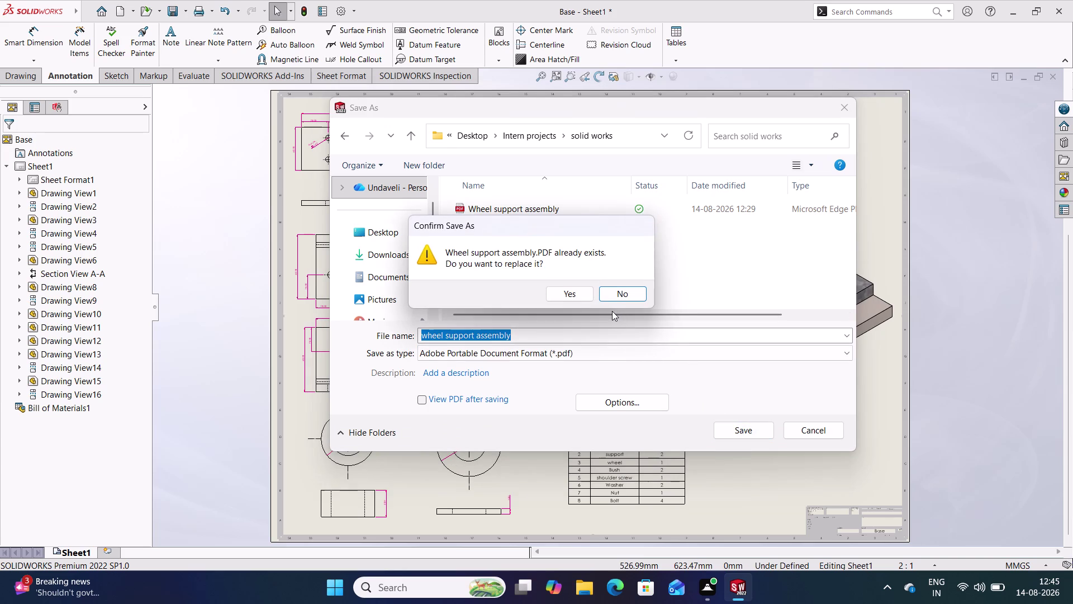
click(567, 293)
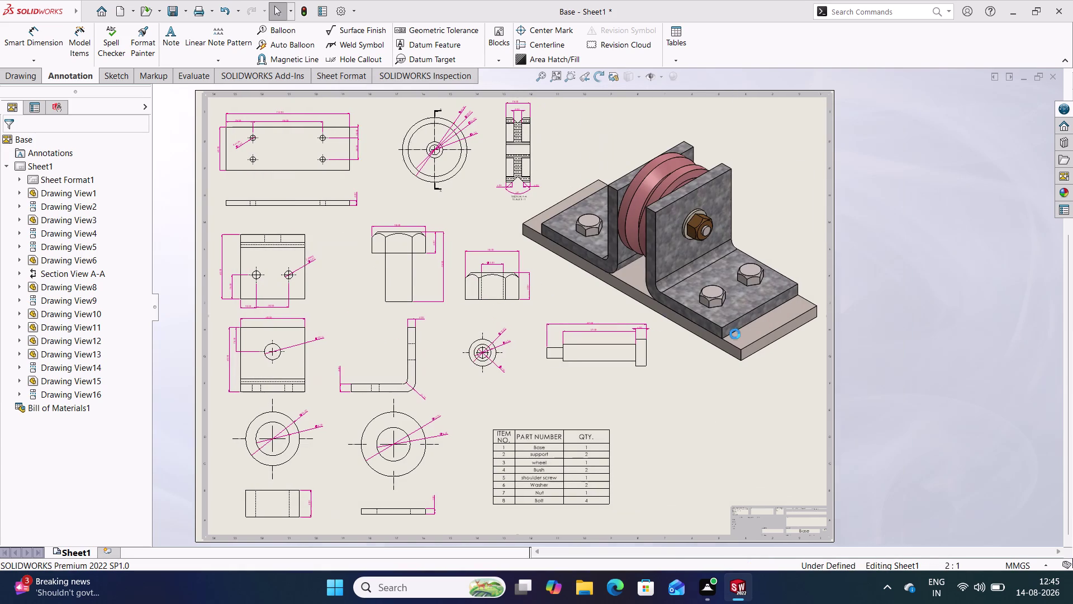